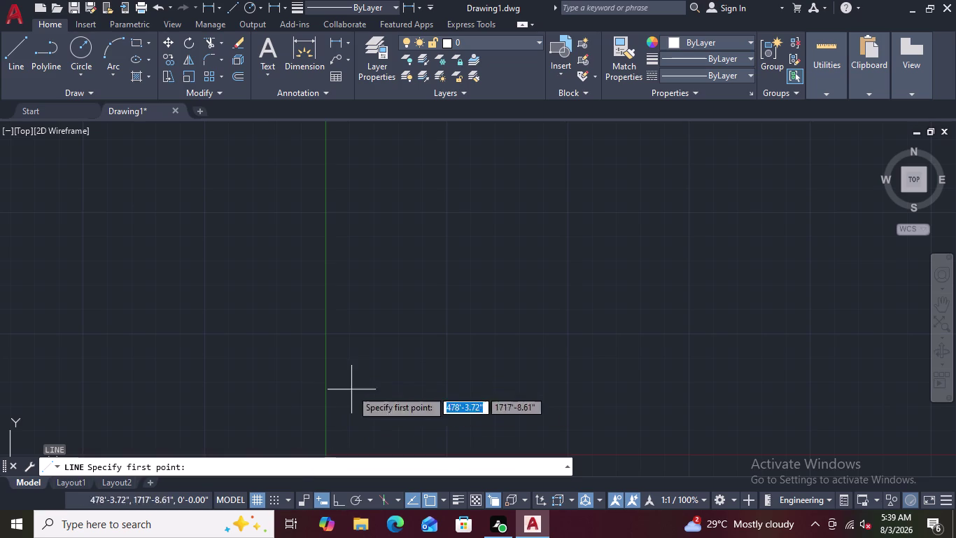
Pan the drawing view and abandon a first line attempt.
scroll(down, 3)
scroll(down, 3)
scroll(up, 3)
middle_drag(479, 352, 485, 325)
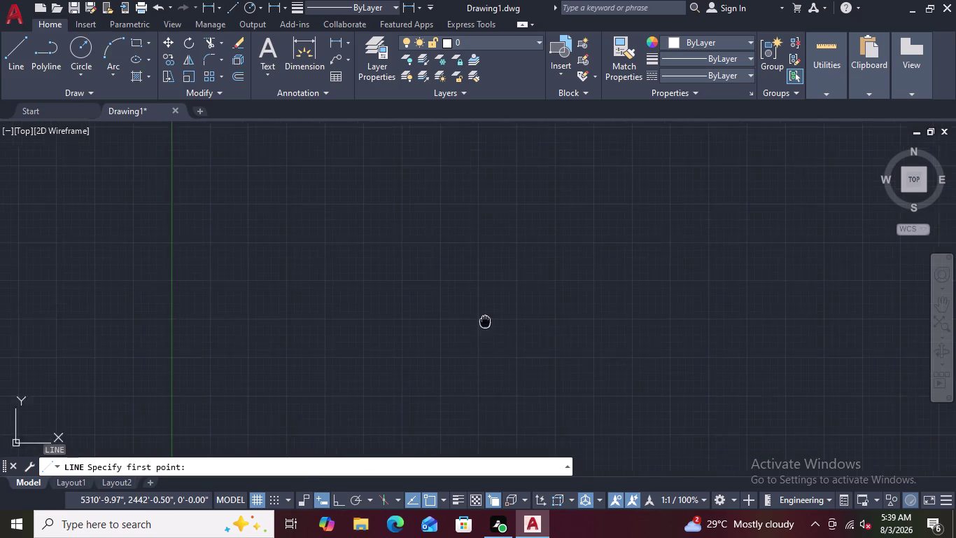
middle_drag(485, 326, 505, 251)
scroll(down, 3)
middle_drag(409, 333, 423, 303)
text(L)
key(space)
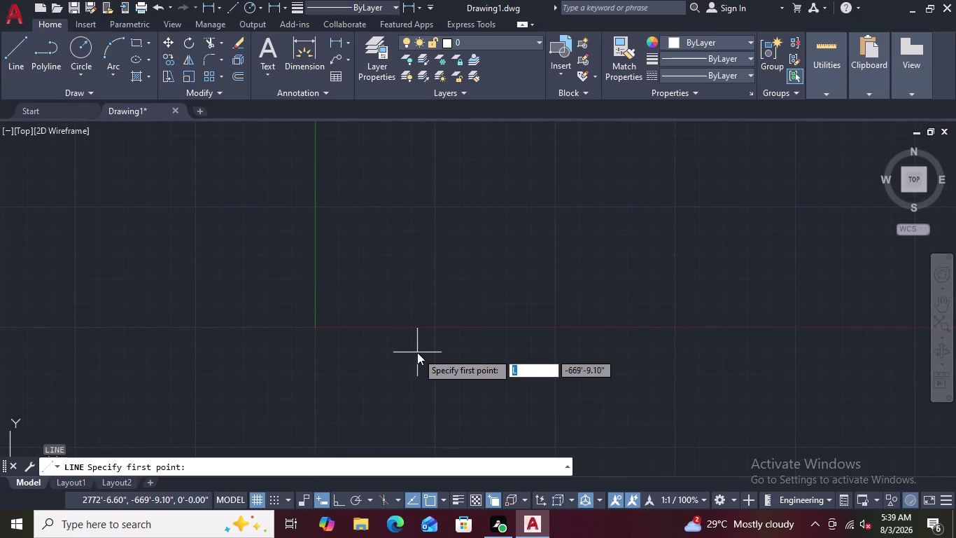
key(Escape)
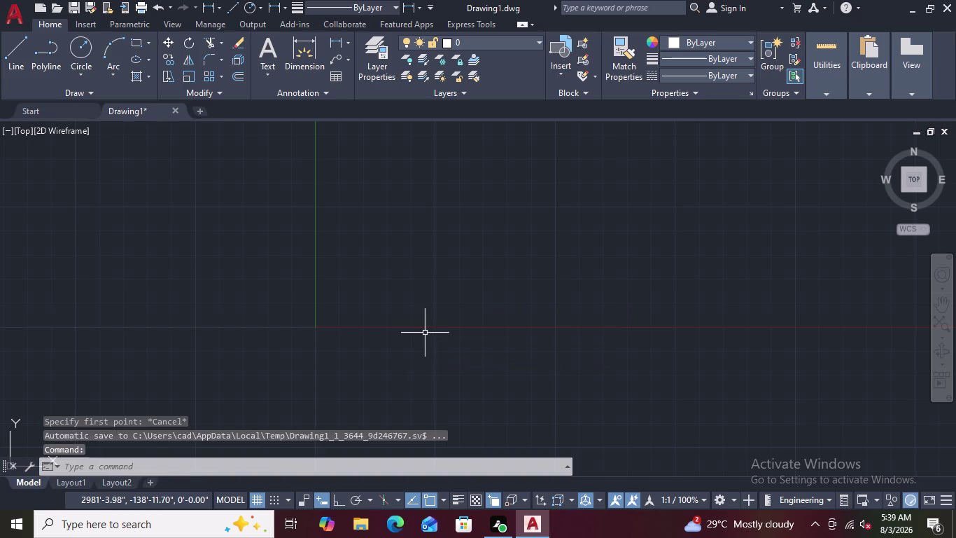
Draw a 12'9" vertical wall line with Ortho turned on.
text(L)
key(space)
scroll(down, 3)
middle_drag(426, 118, 378, 298)
middle_drag(488, 196, 491, 196)
scroll(down, 3)
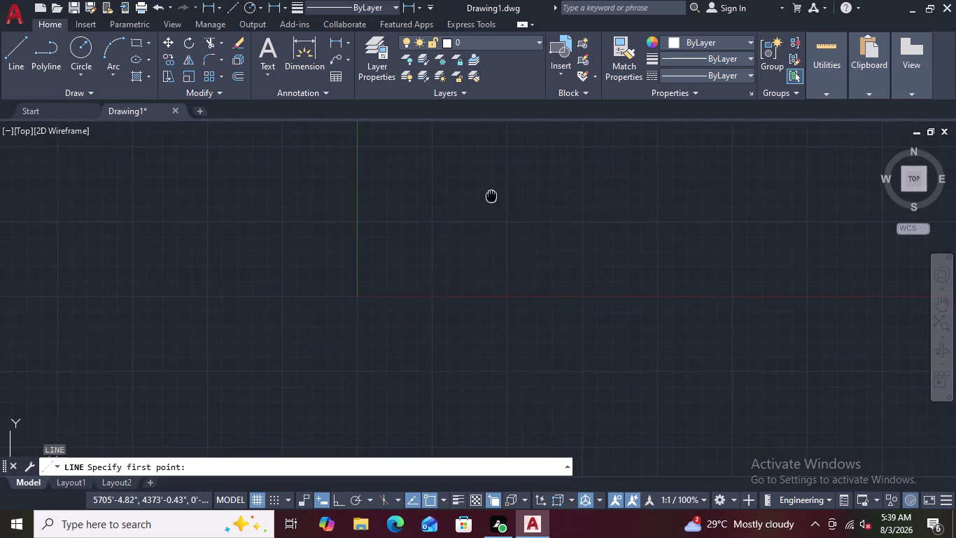
middle_drag(490, 196, 430, 334)
scroll(up, 3)
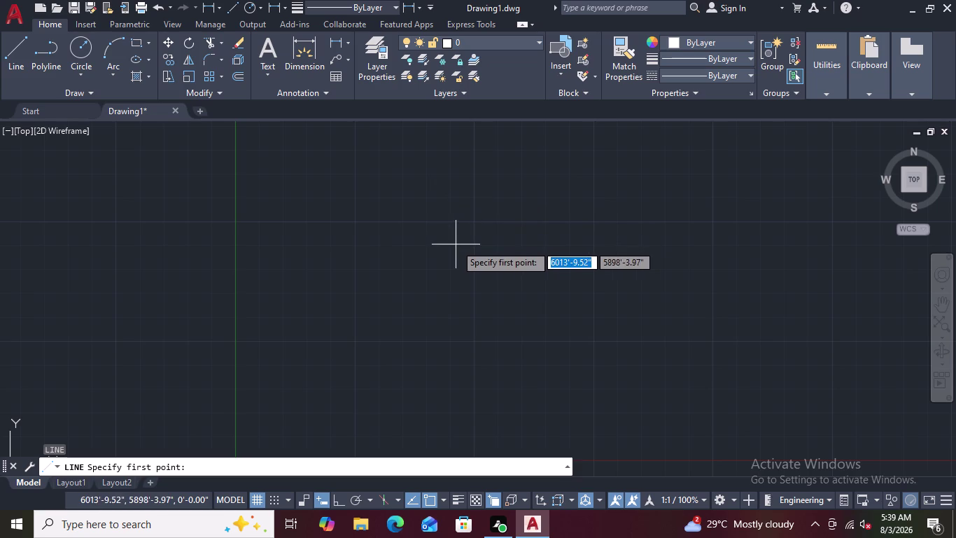
click(451, 237)
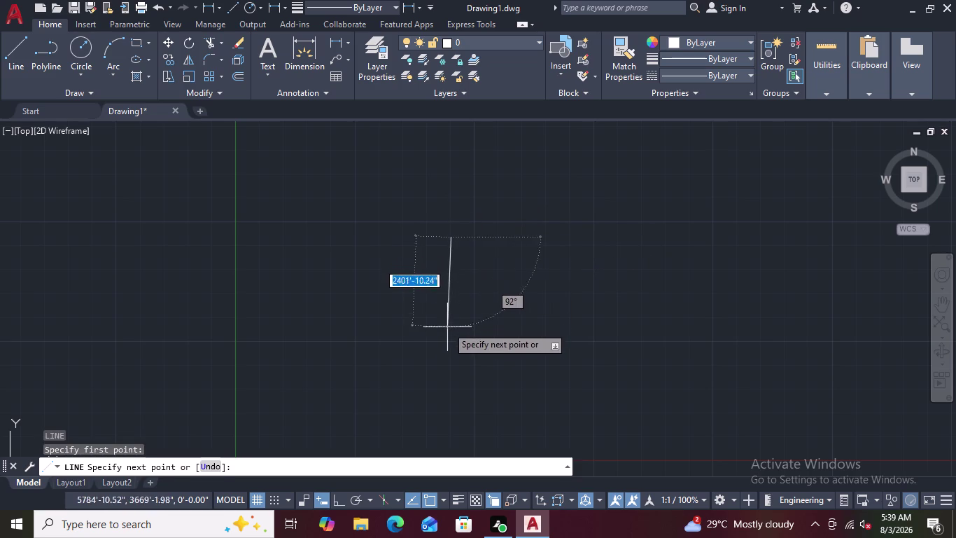
key(F8)
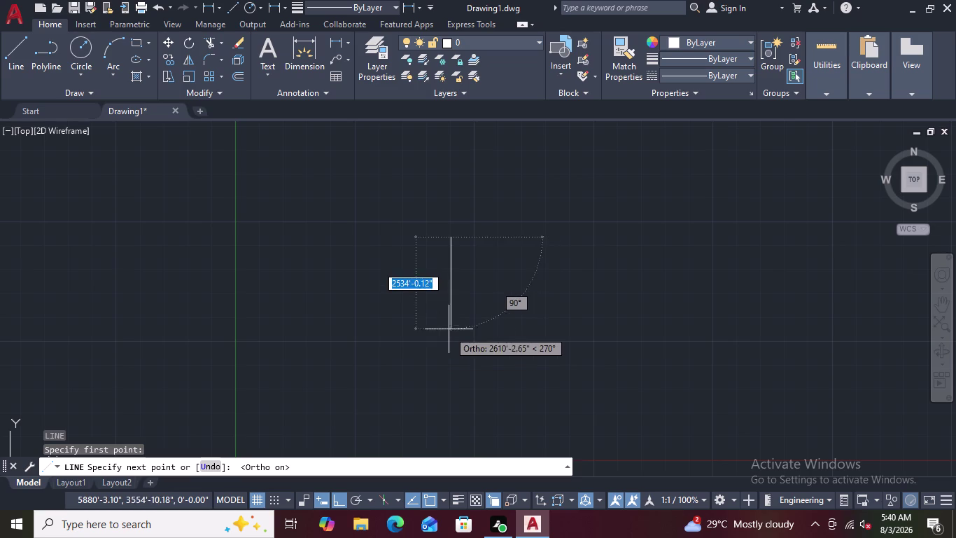
key(1)
key(2)
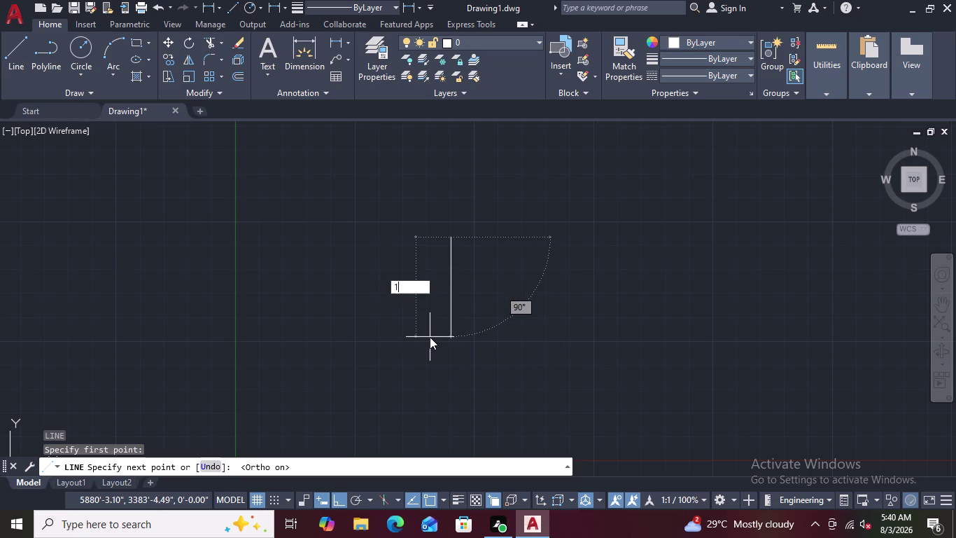
key(apostrophe)
key(9)
key(shift+quotedbl)
key(Return)
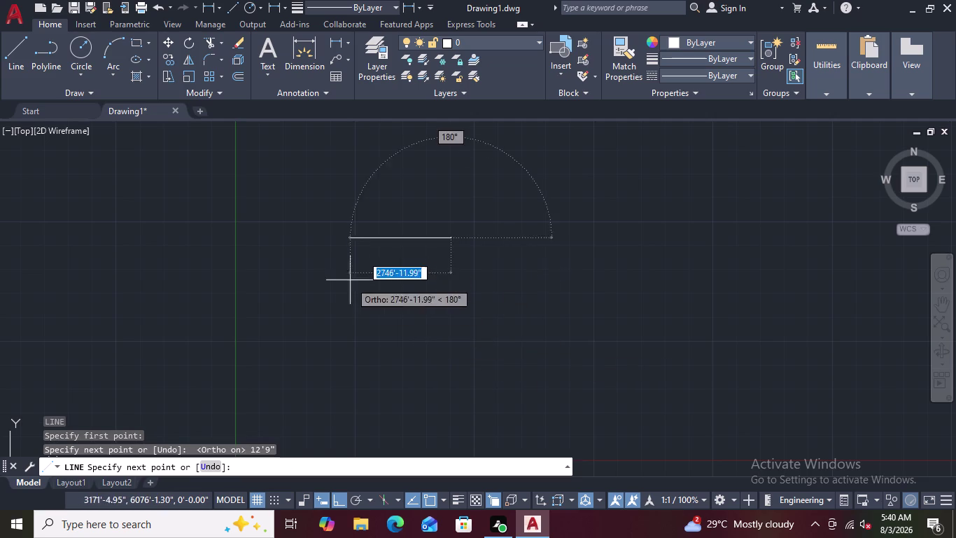
Zoom out and cancel the unfinished follow-on line, ending the LINE command.
scroll(up, 3)
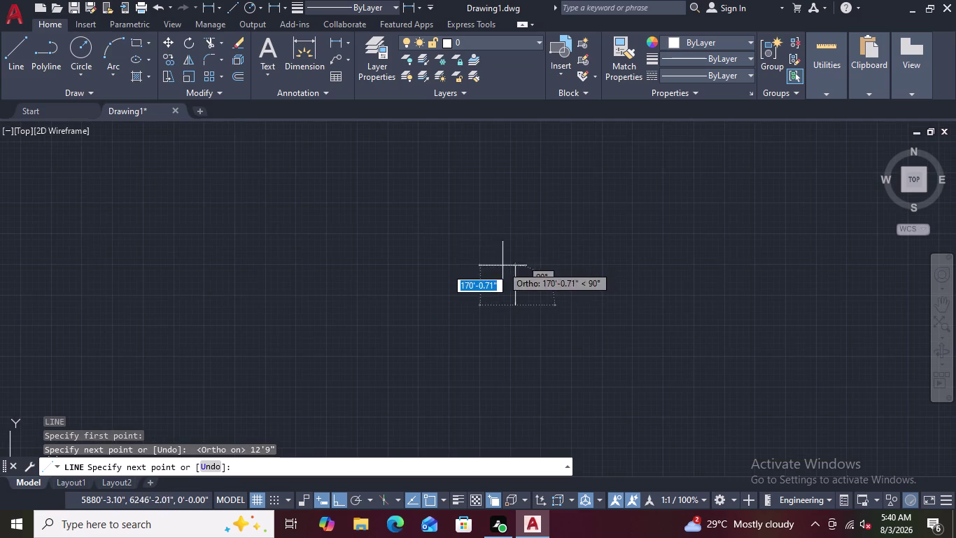
scroll(up, 3)
scroll(up, 3)
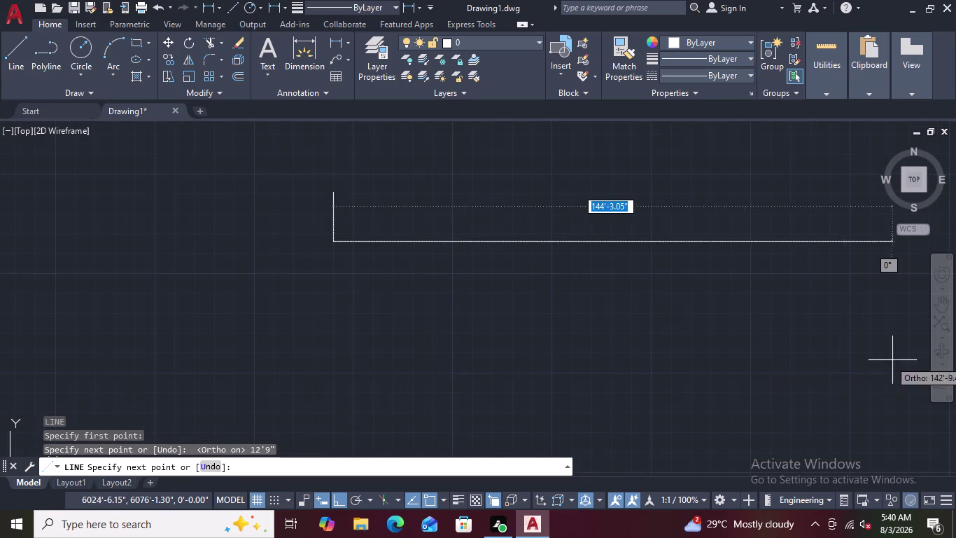
click(941, 321)
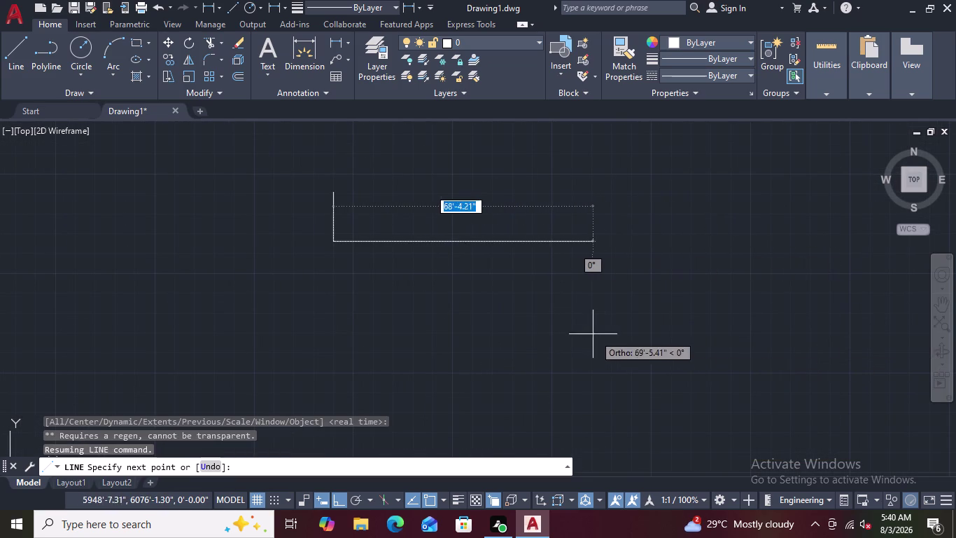
key(z)
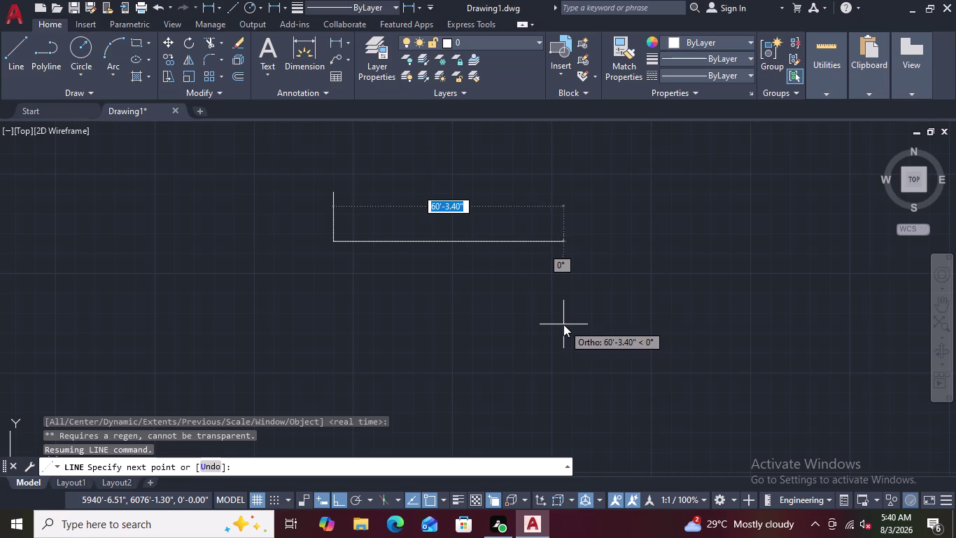
key(space)
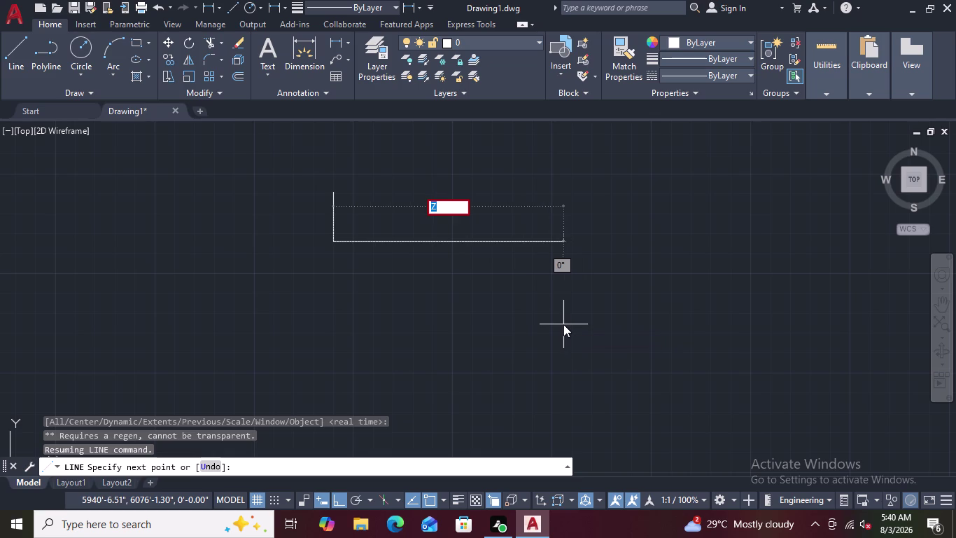
key(Escape)
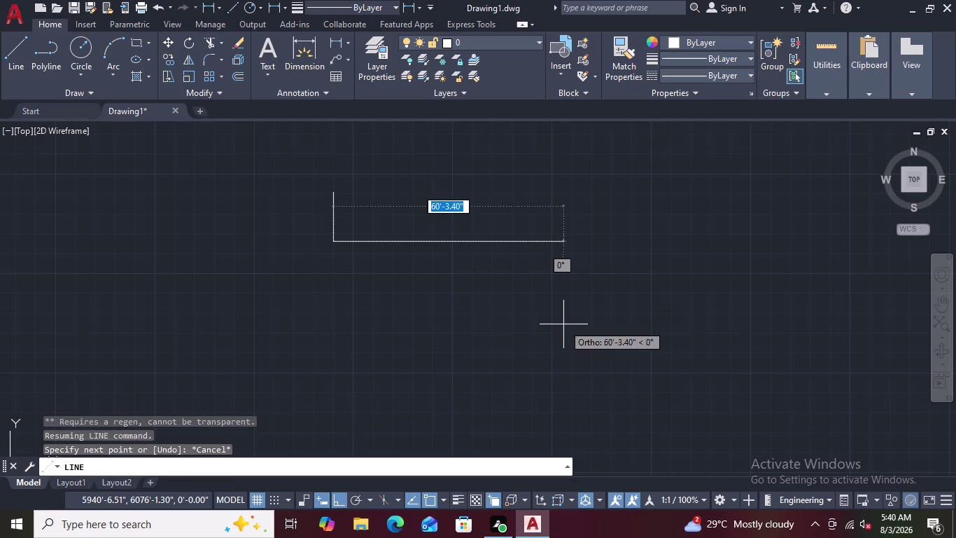
key(Escape)
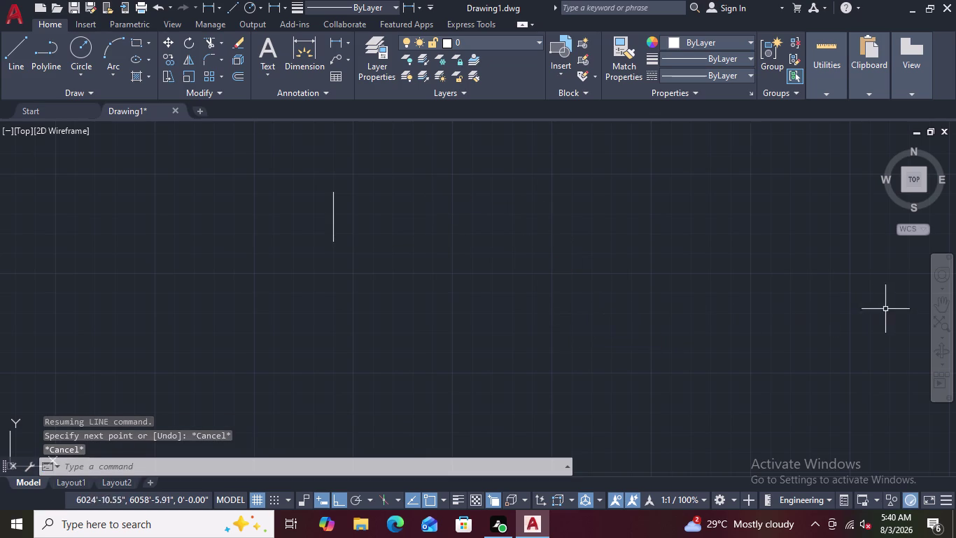
Cancel the pending zoom and pan the view.
click(945, 321)
scroll(down, 3)
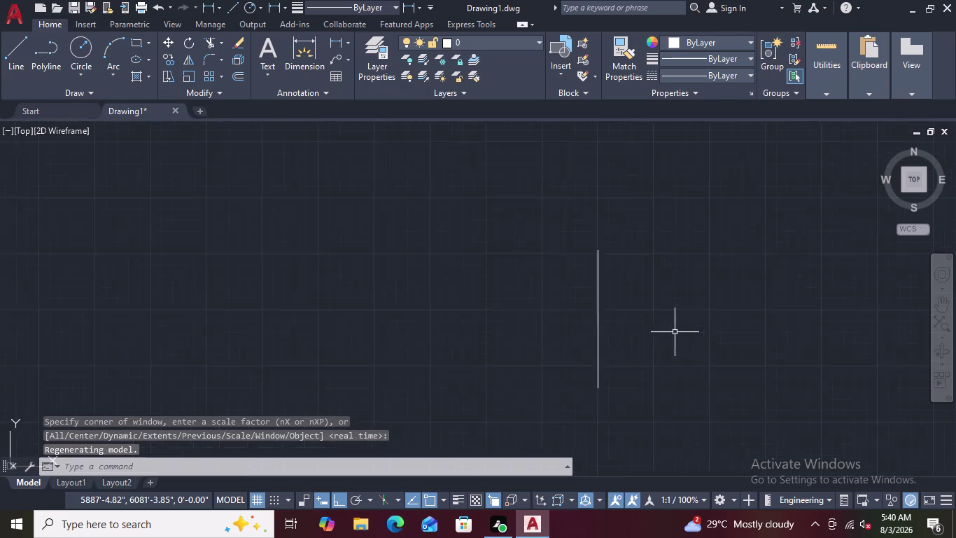
key(Escape)
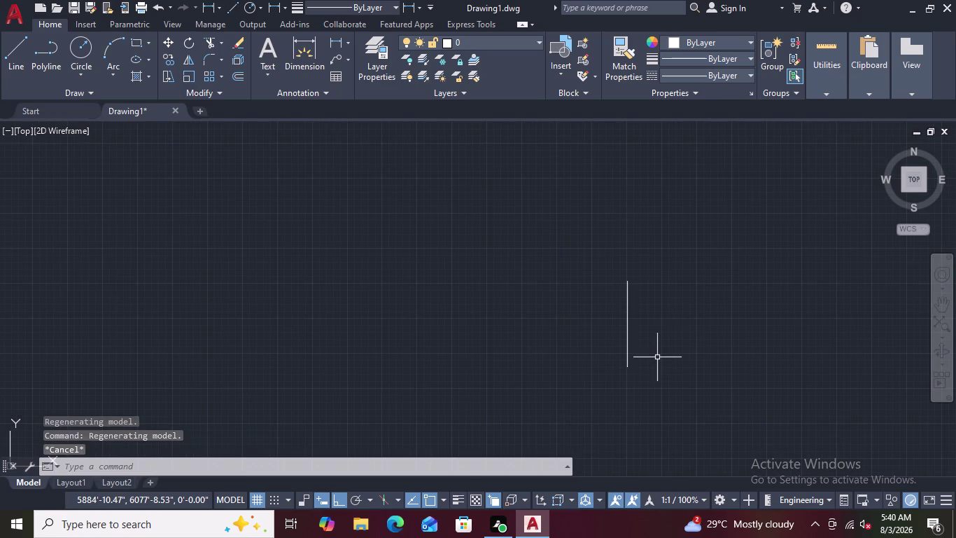
middle_drag(657, 357, 523, 255)
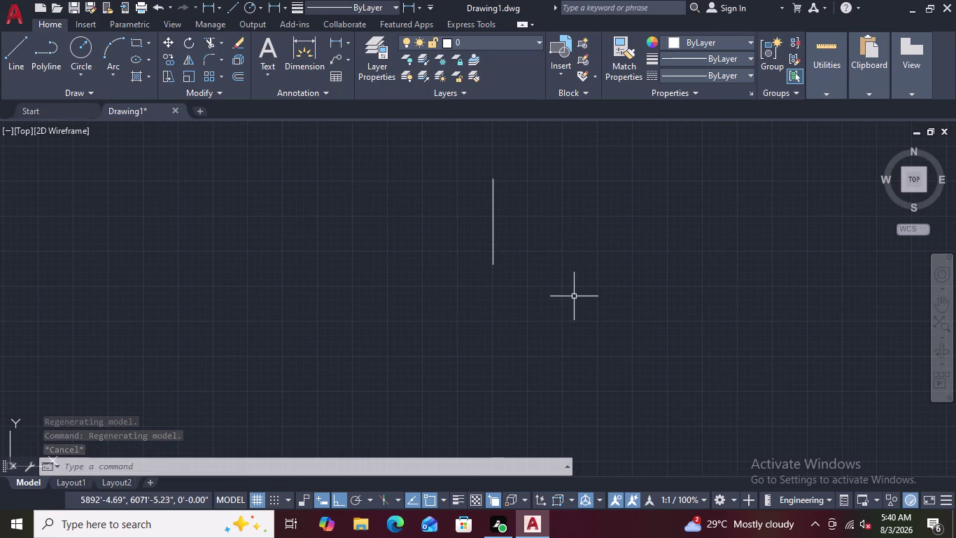
Abandon a horizontal line from the wall and delete the vertical wall line.
key(l)
key(Return)
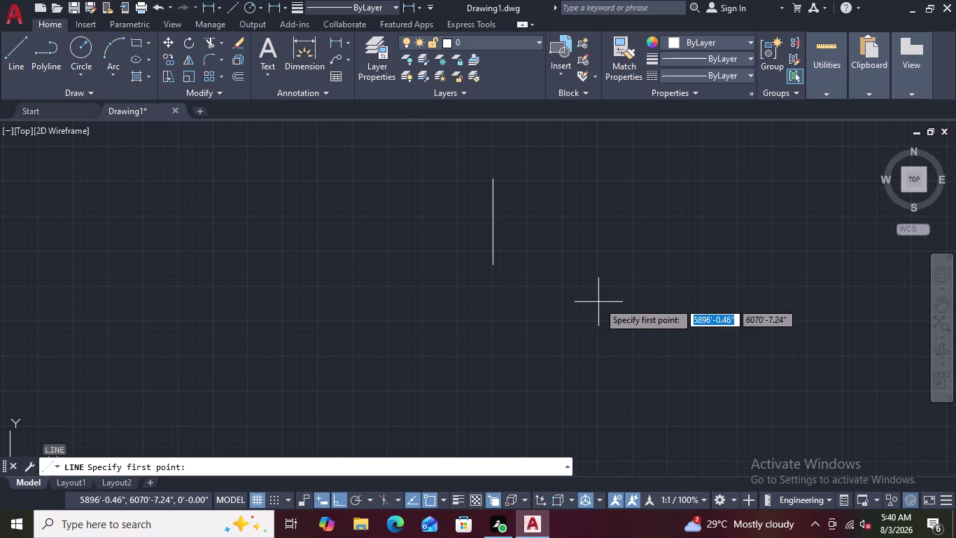
click(492, 207)
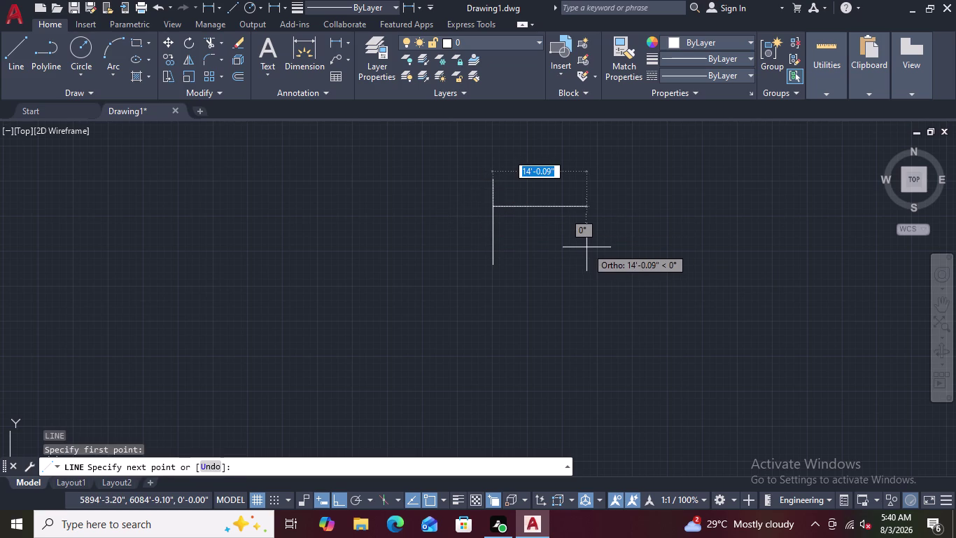
key(Escape)
click(492, 215)
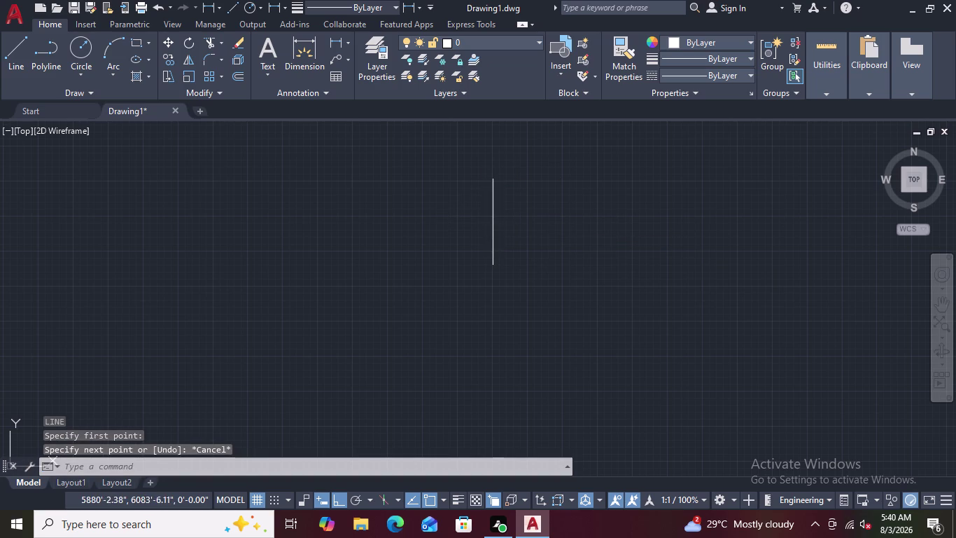
key(Delete)
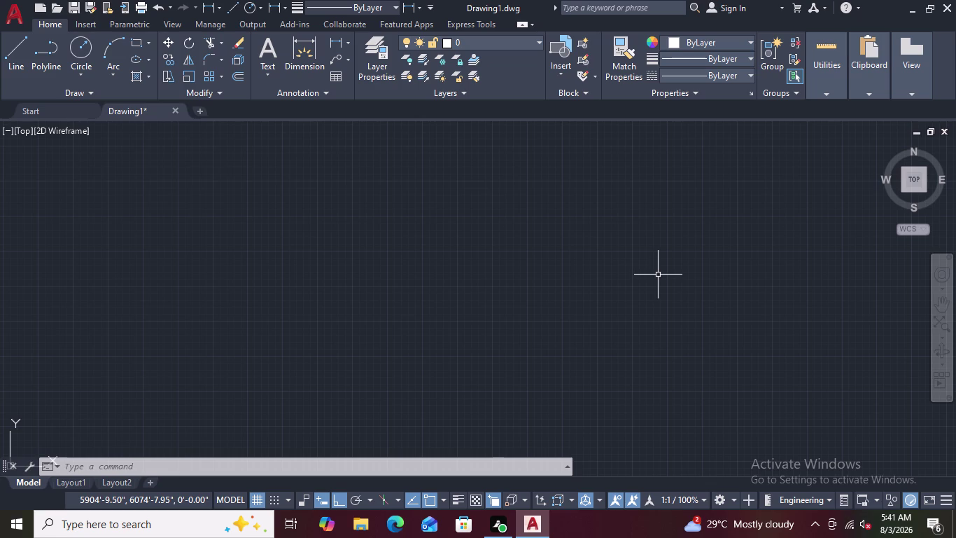
Draw a long vertical wall line downward, toggling Ortho off and back on.
scroll(down, 3)
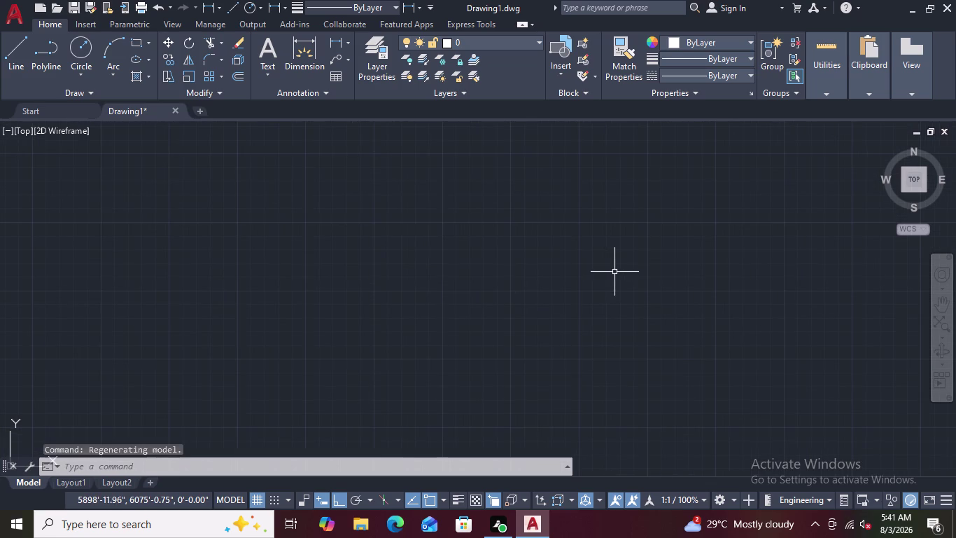
scroll(down, 3)
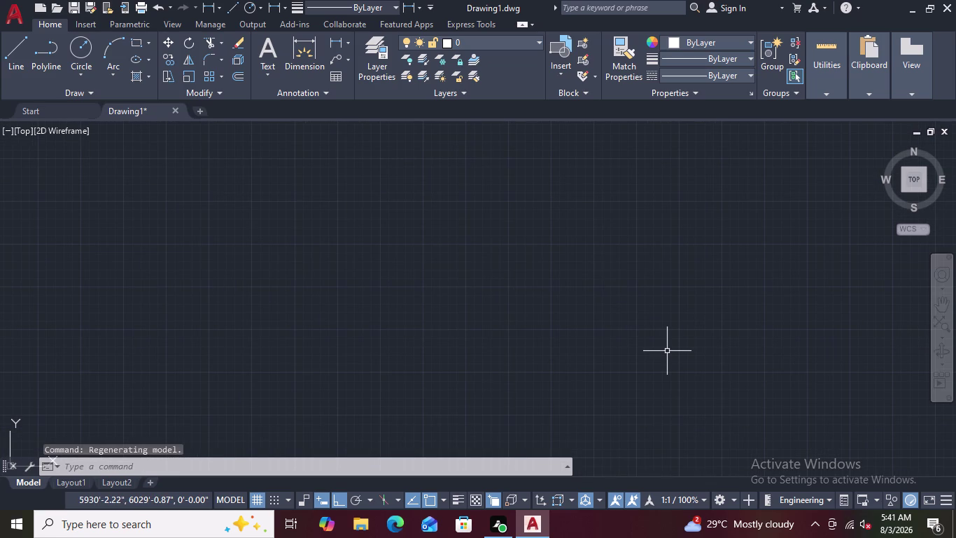
key(l)
key(Return)
scroll(down, 3)
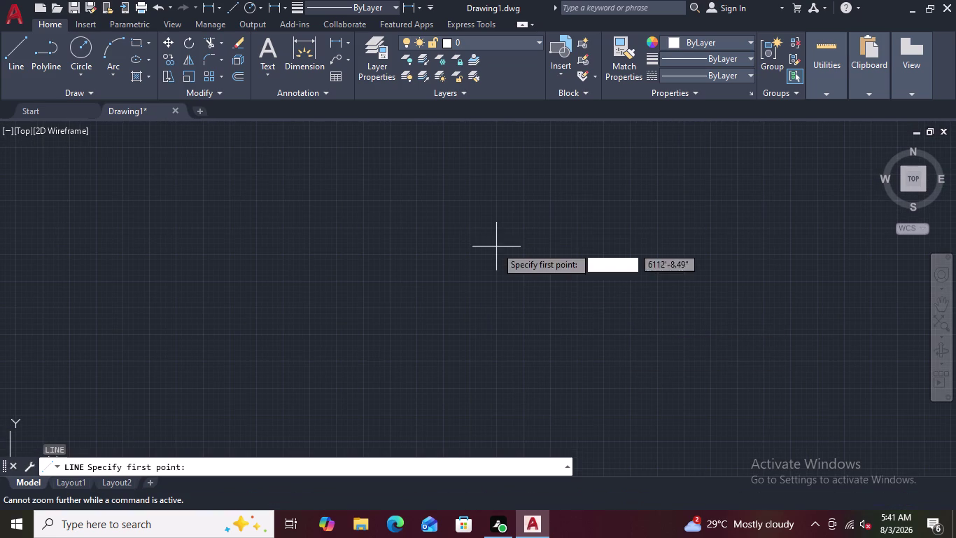
scroll(down, 3)
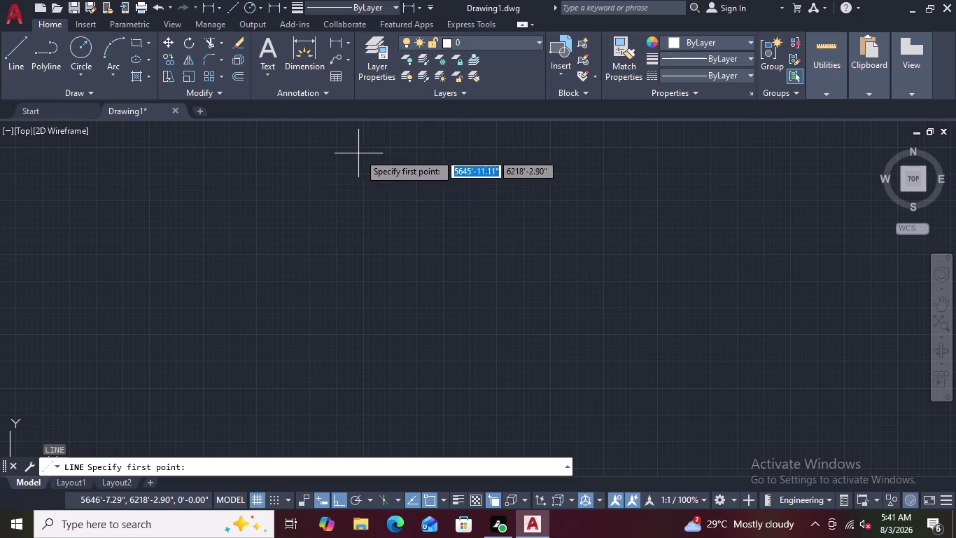
drag(383, 150, 396, 212)
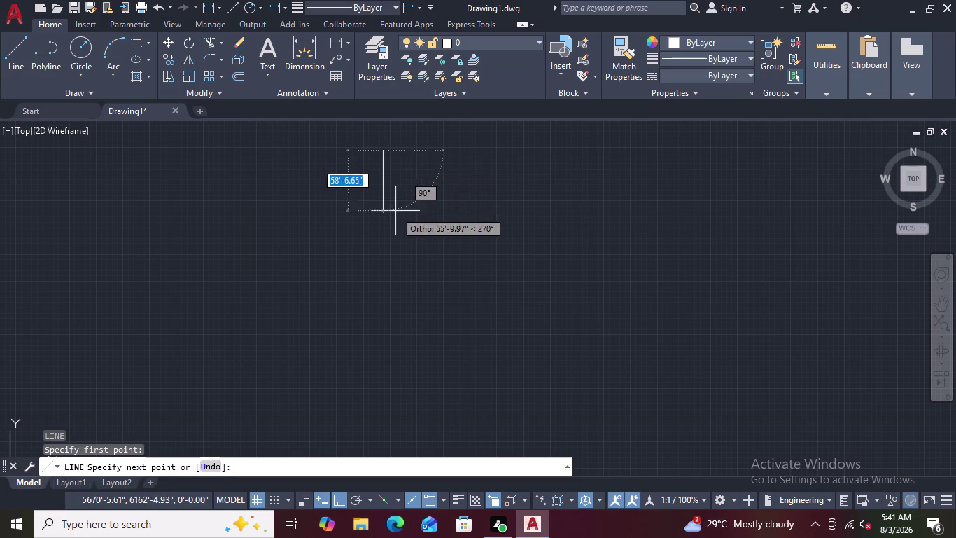
drag(396, 212, 391, 320)
key(F8)
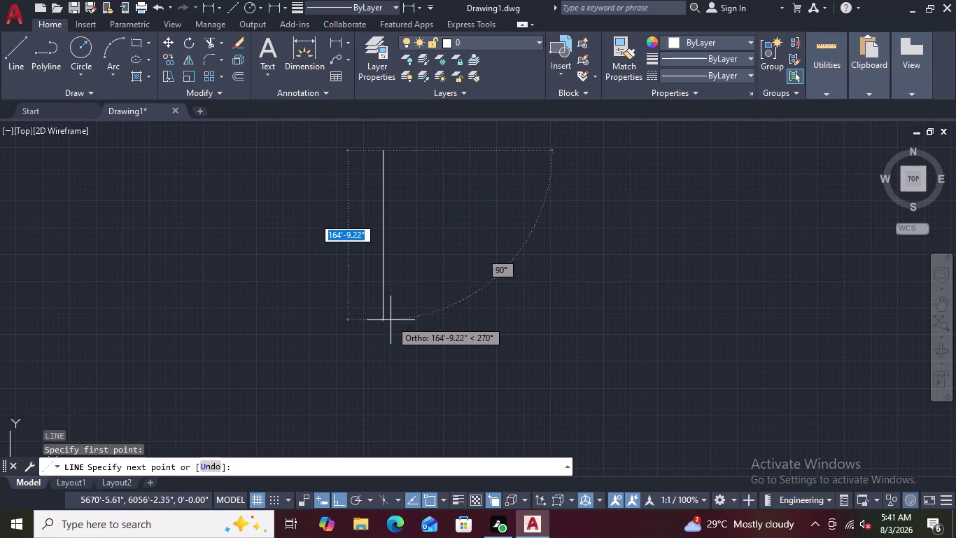
drag(390, 320, 390, 324)
key(F8)
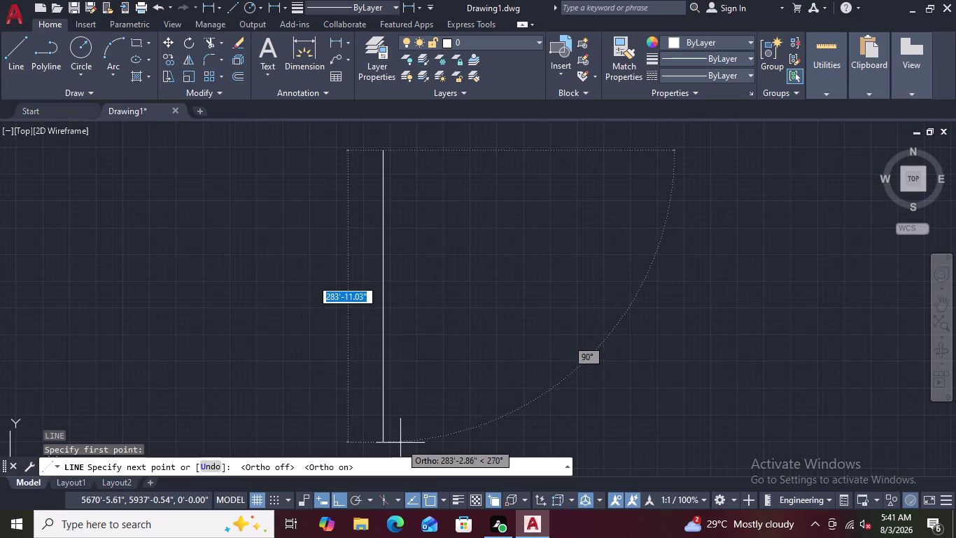
scroll(up, 3)
scroll(down, 3)
scroll(down, 3)
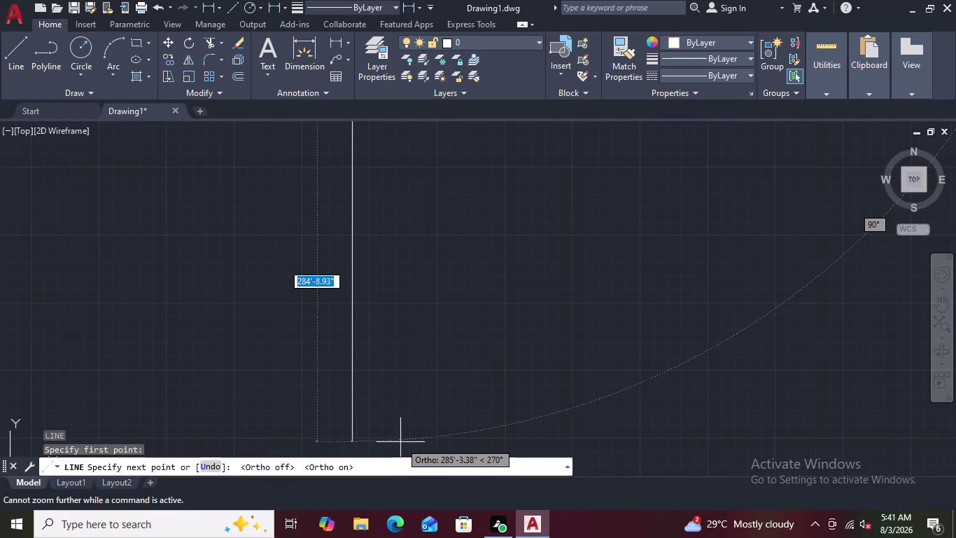
click(403, 421)
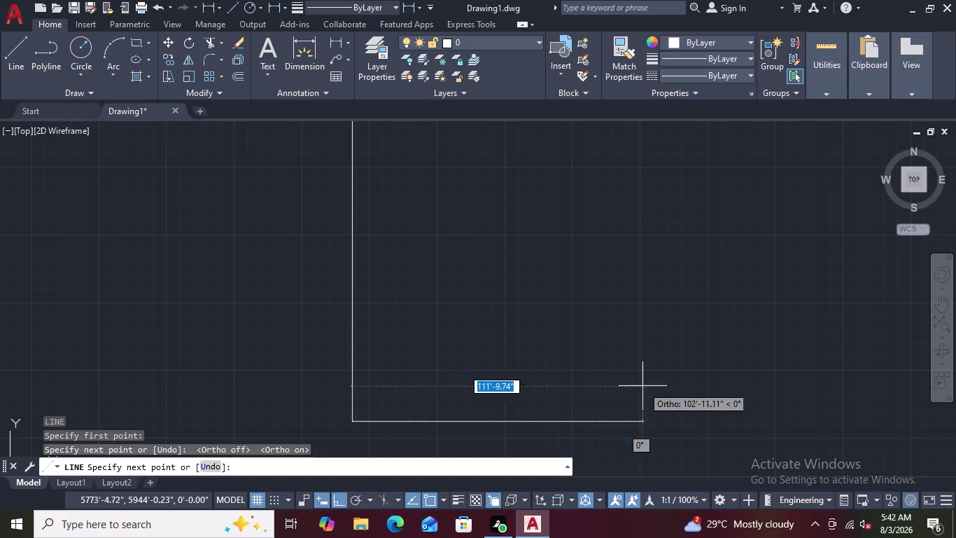
Add a 40' horizontal line running right from the vertical line's bottom end.
scroll(down, 3)
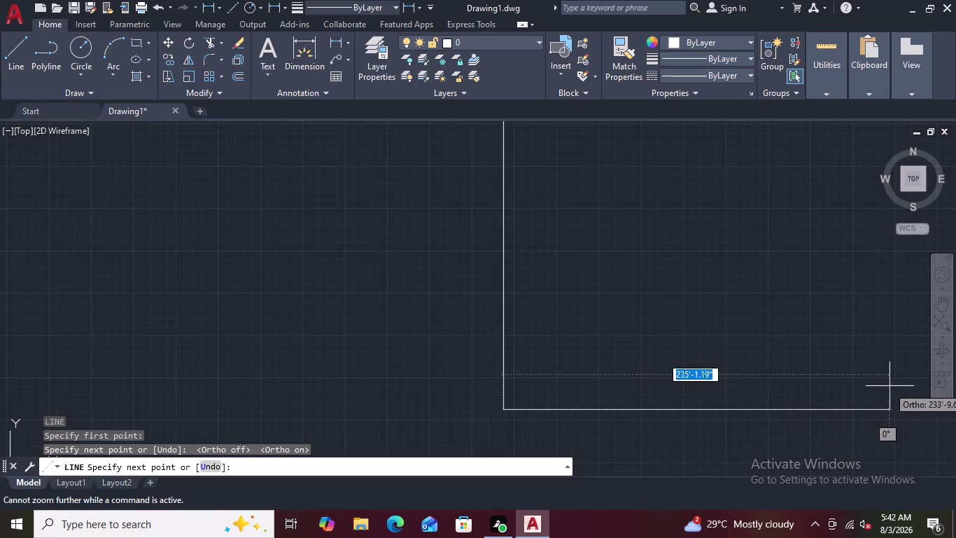
scroll(down, 3)
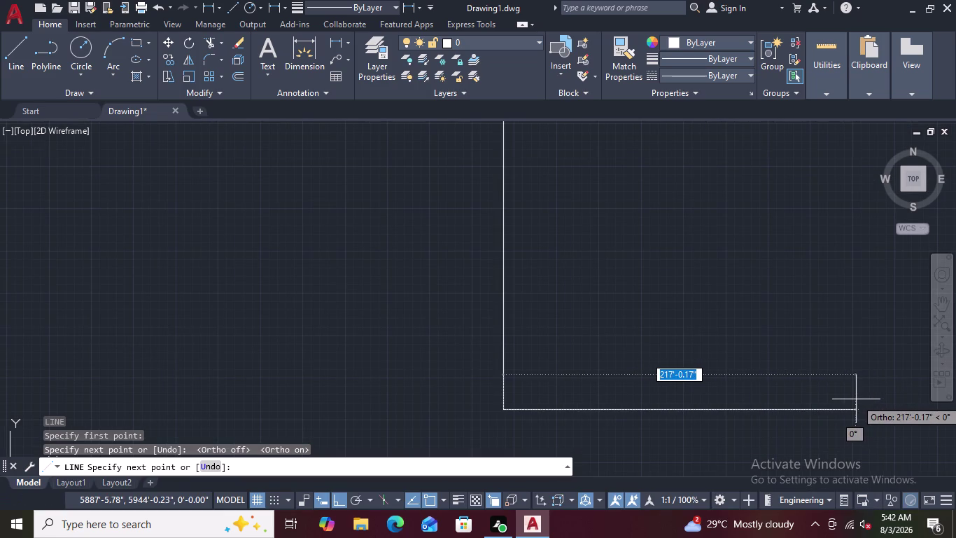
text(40)
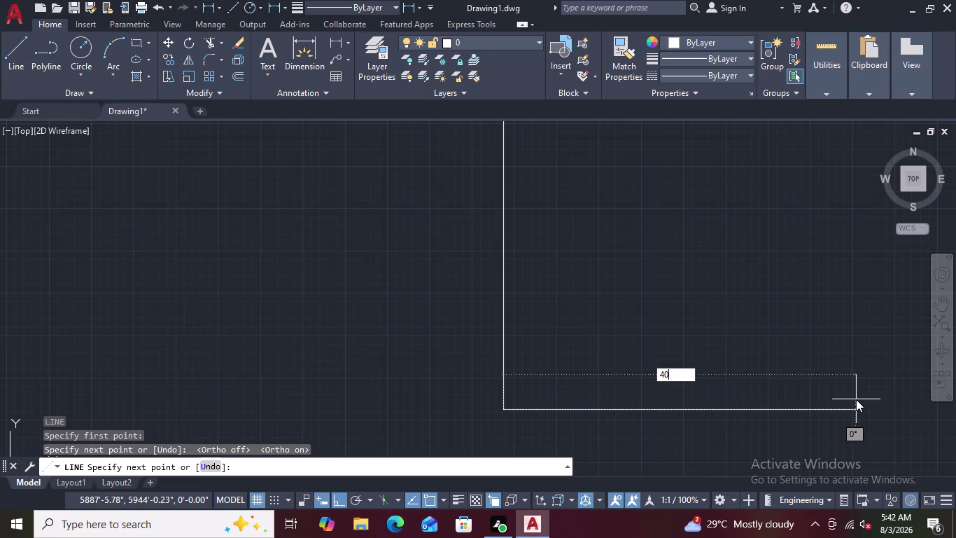
key(apostrophe)
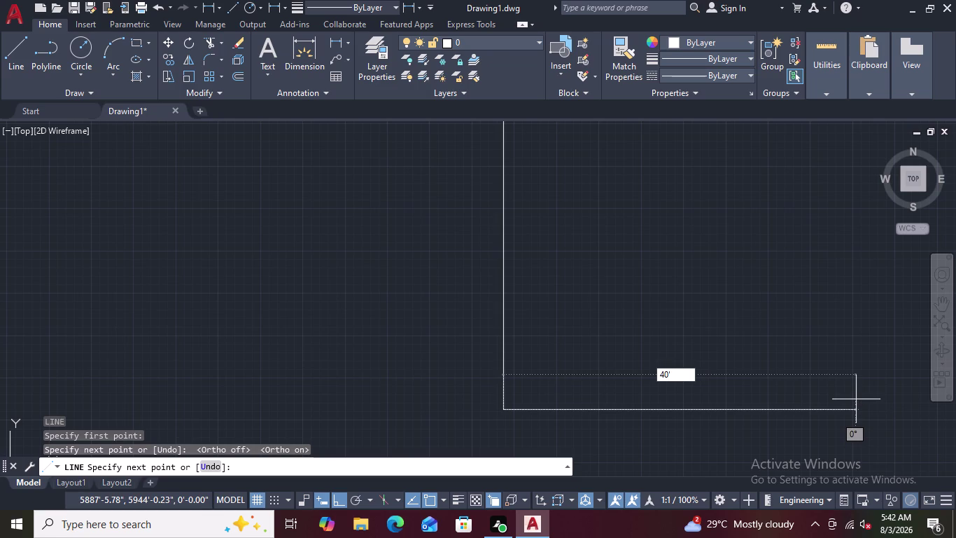
key(Return)
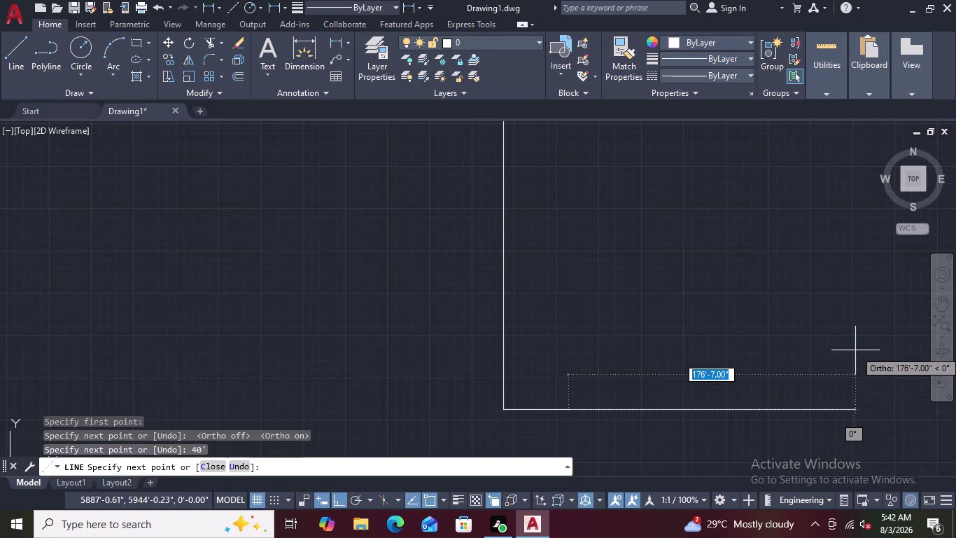
key(Escape)
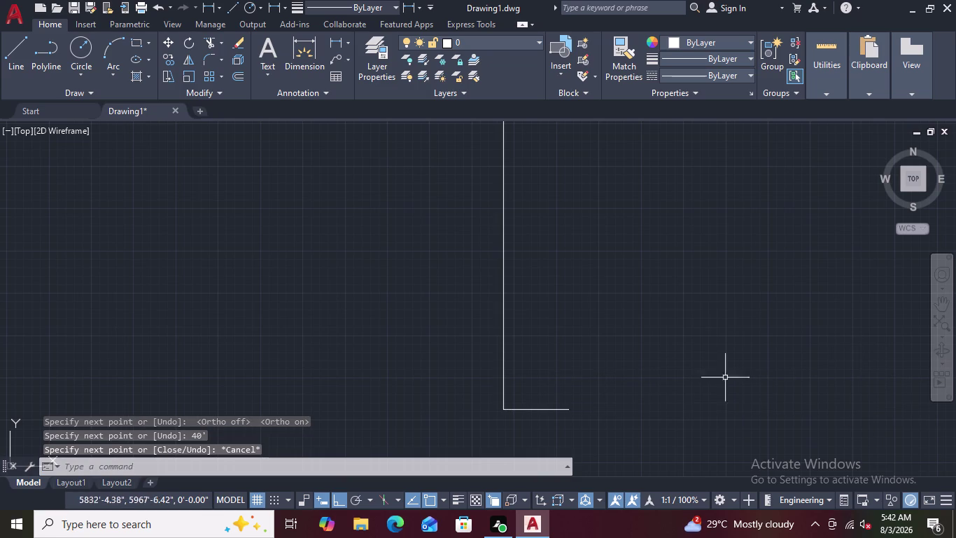
scroll(up, 3)
scroll(up, 3)
scroll(down, 3)
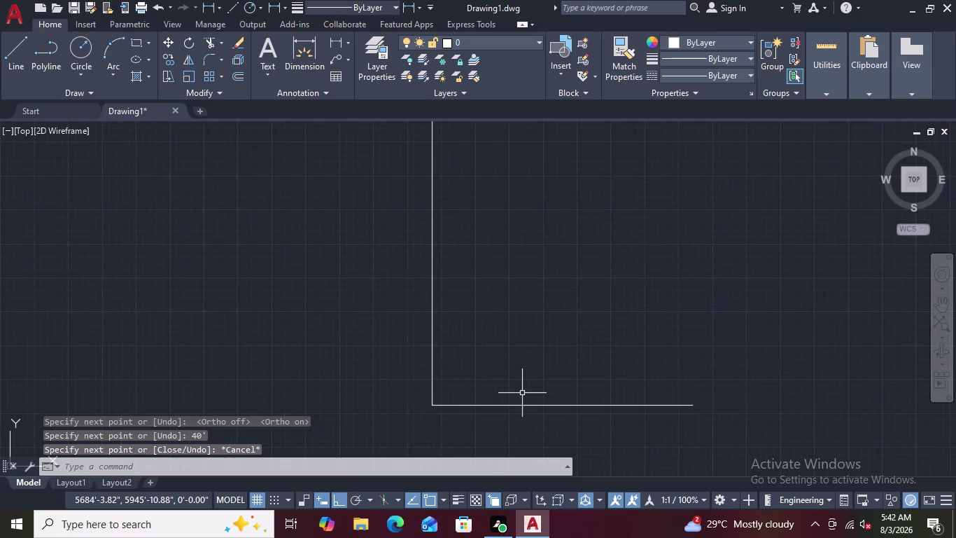
middle_drag(522, 393, 540, 299)
scroll(up, 3)
scroll(down, 3)
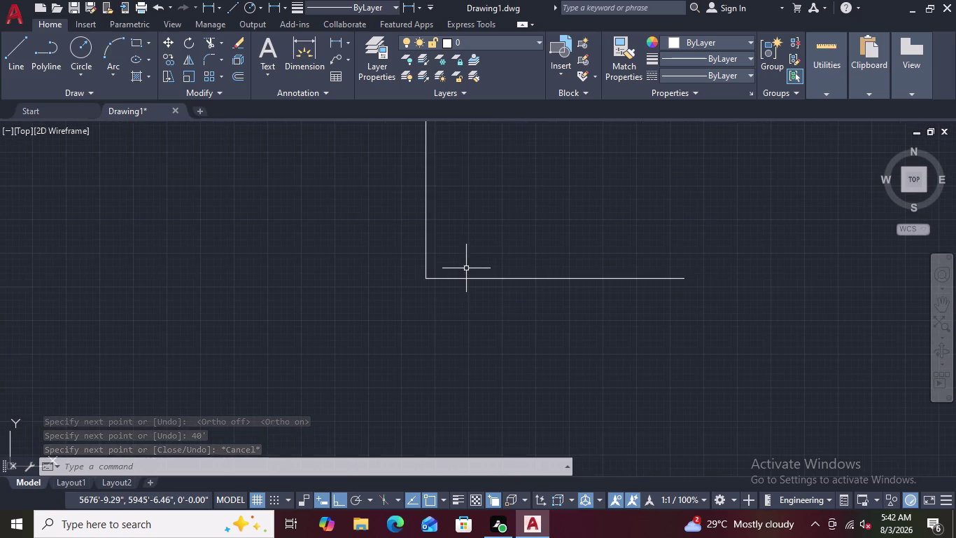
middle_click(475, 250)
scroll(up, 3)
scroll(up, 3)
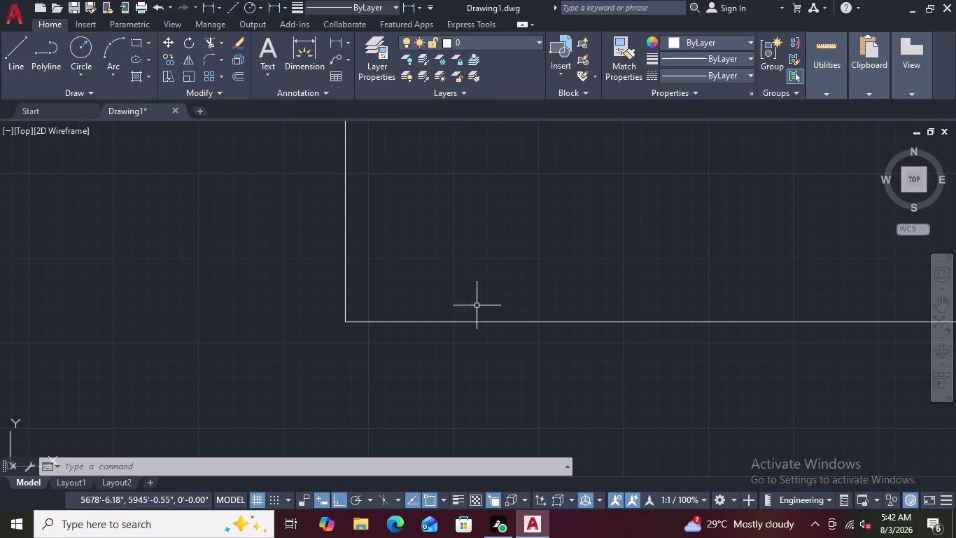
text(O)
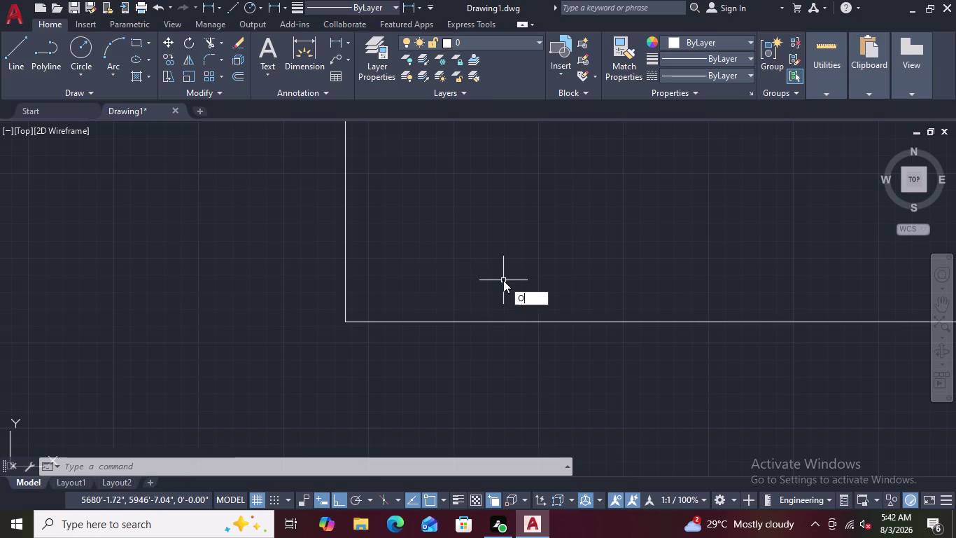
Offset the horizontal corner line 9 inches upward.
key(space)
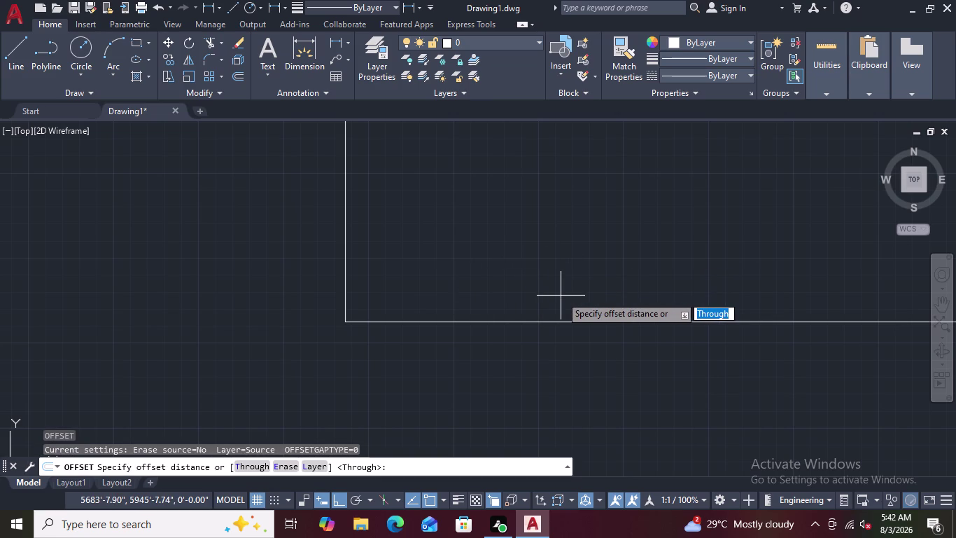
key(9)
key(shift+quotedbl)
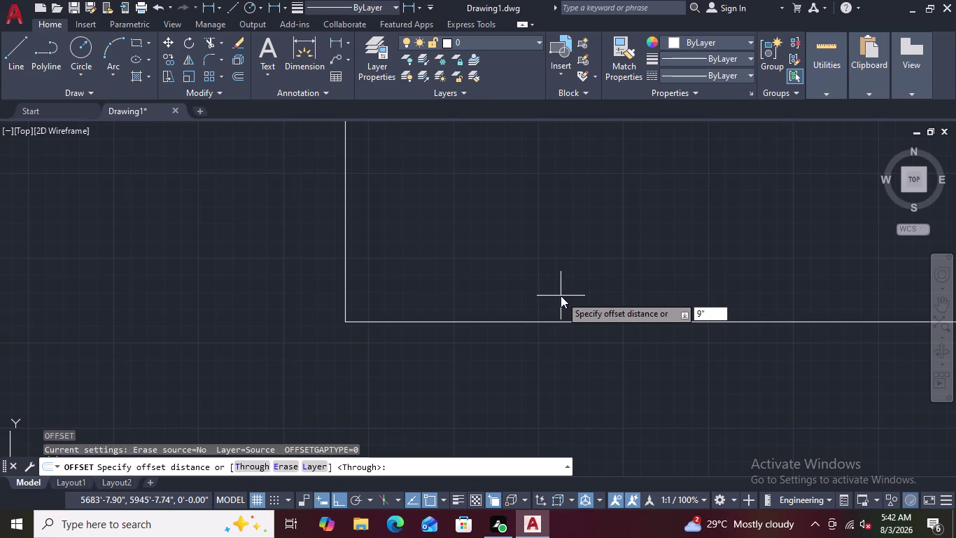
key(Return)
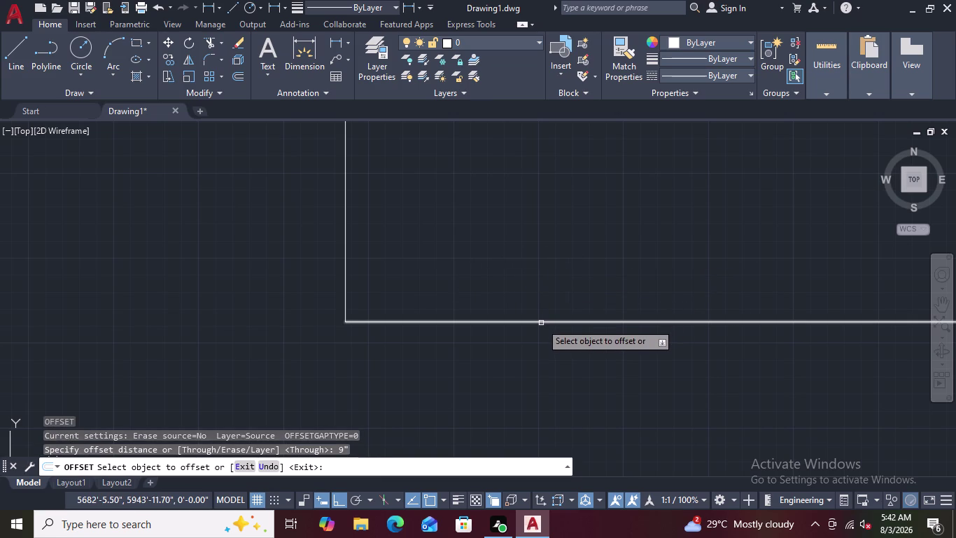
click(542, 322)
click(540, 296)
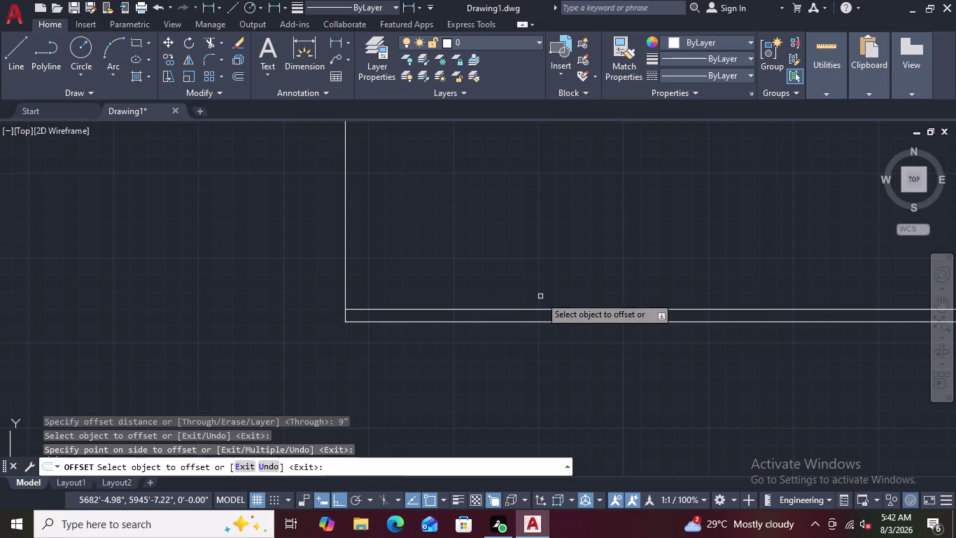
Offset the vertical corner line 9 inches to the right.
click(343, 256)
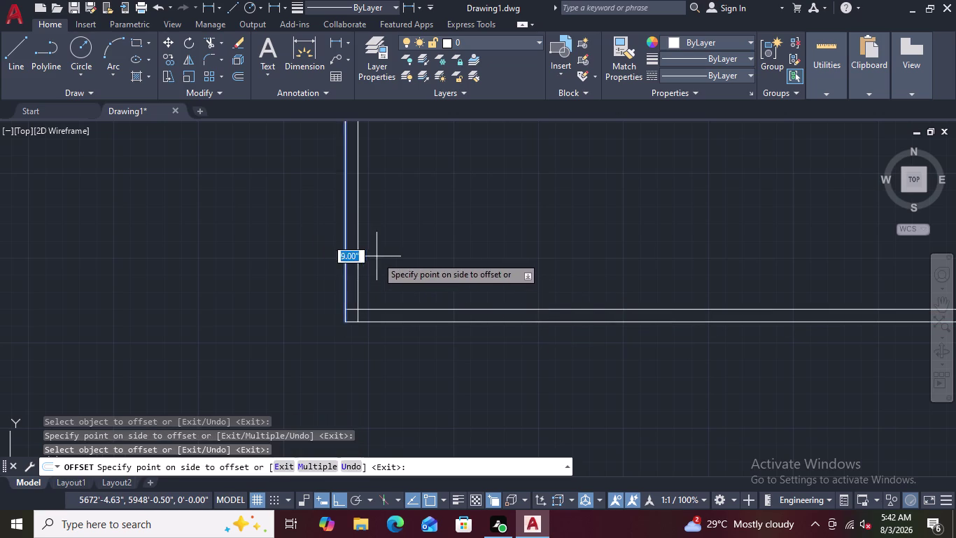
click(377, 256)
scroll(down, 3)
scroll(up, 3)
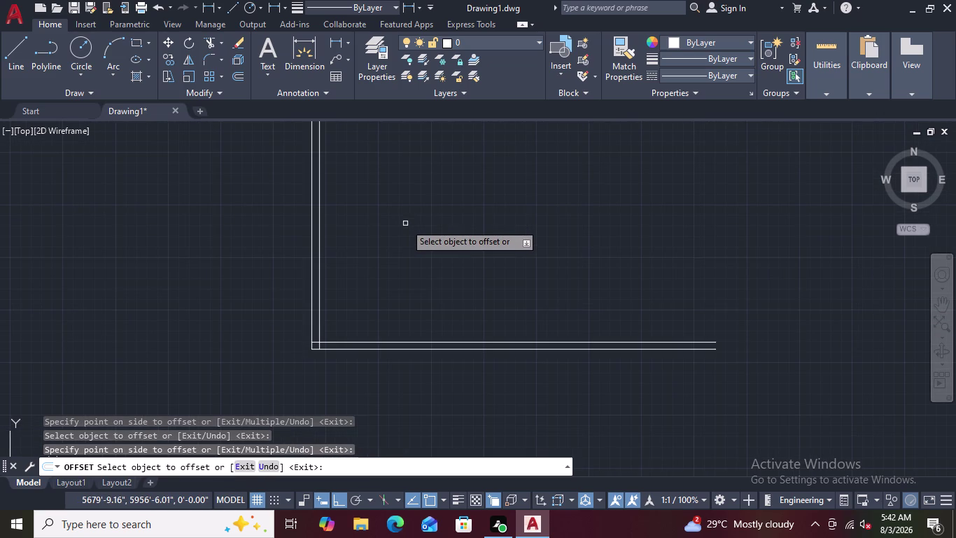
key(Escape)
scroll(up, 3)
scroll(down, 3)
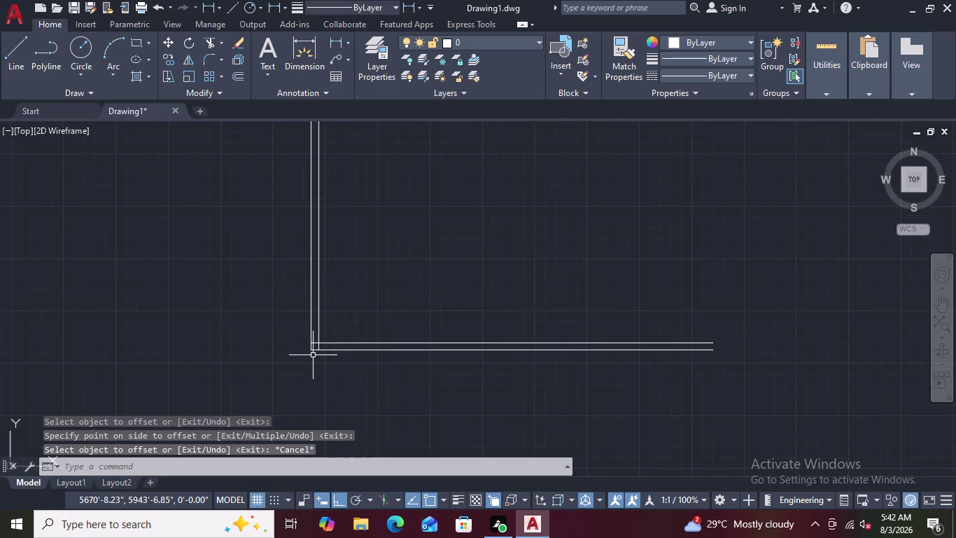
scroll(up, 3)
scroll(up, 3)
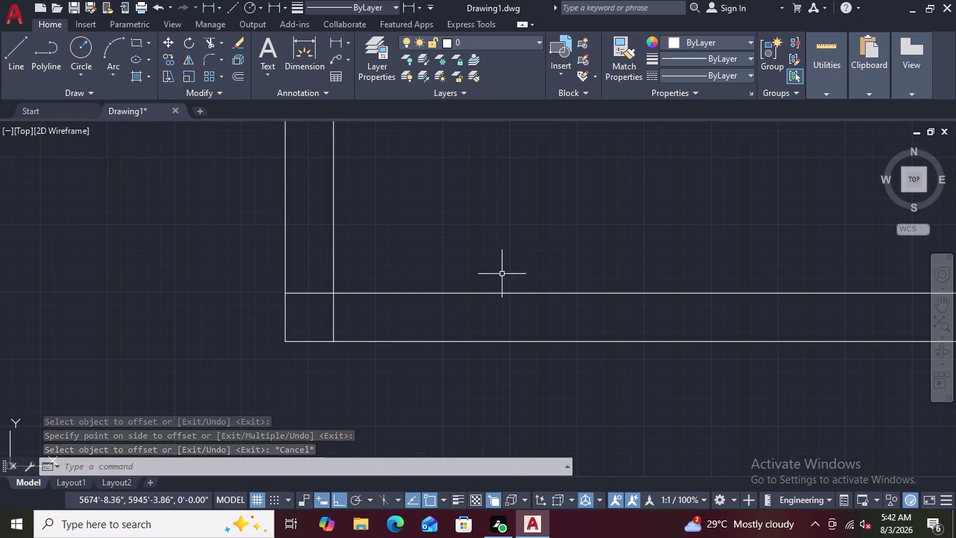
Trim the overhanging ends of the inner horizontal and vertical wall lines with TR.
key(t)
text(R)
key(space)
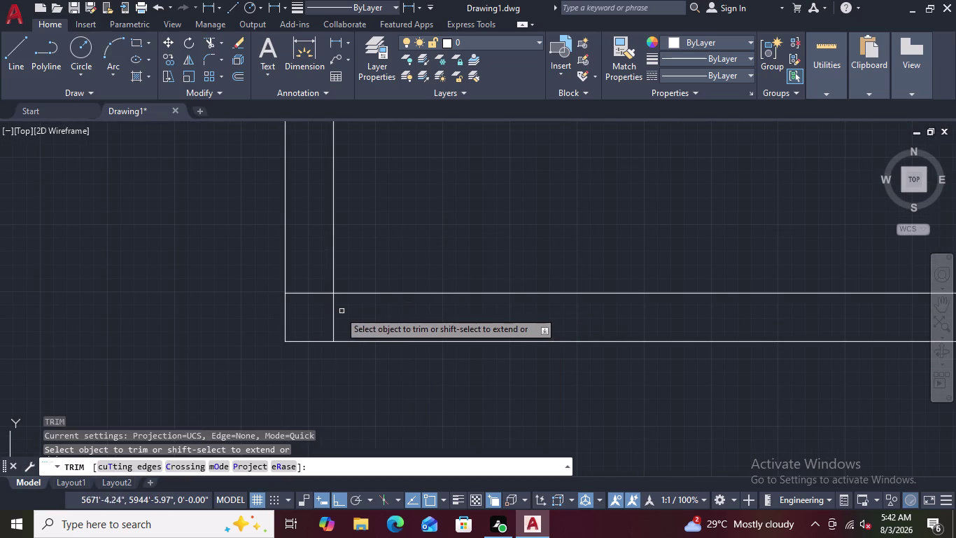
double_click(302, 295)
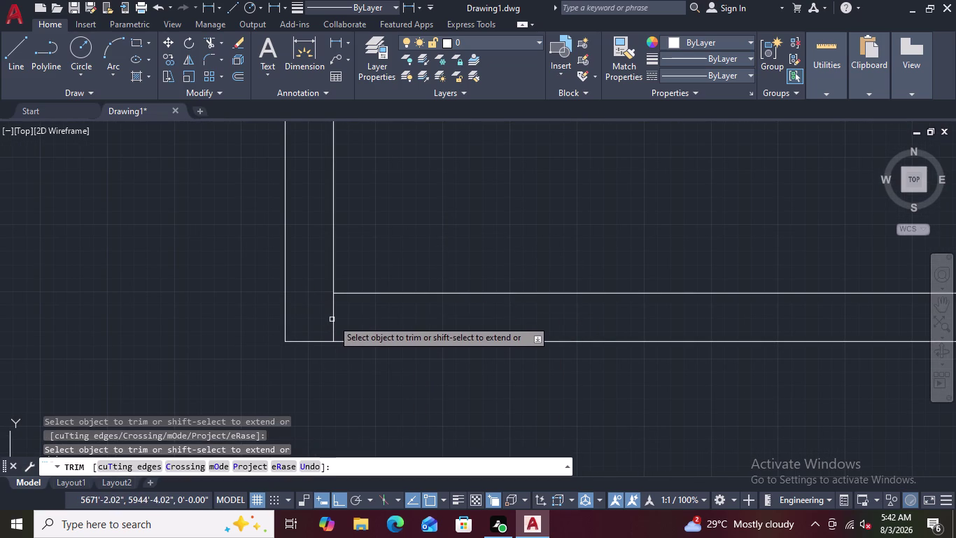
click(334, 318)
click(404, 247)
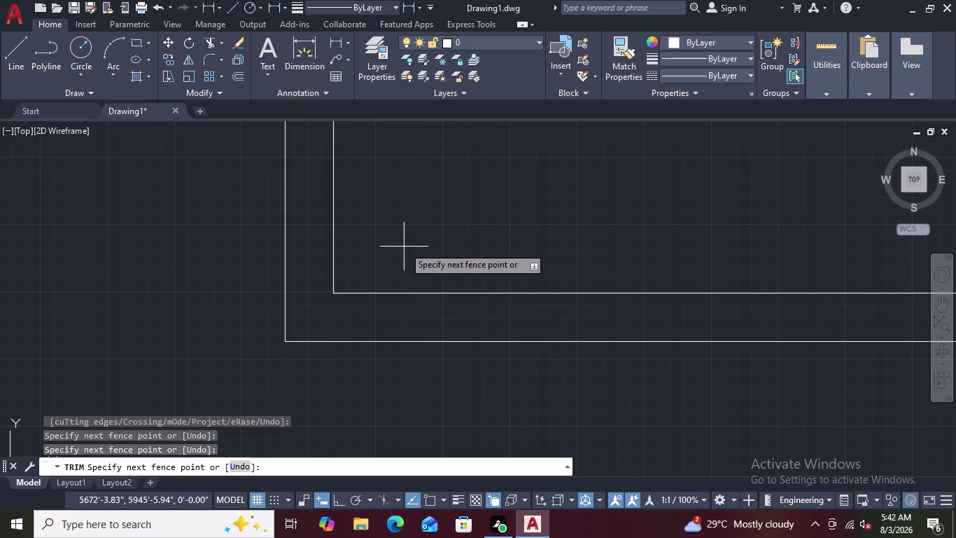
key(Escape)
key(Escape)
key(Escape)
key(Escape)
key(Escape)
scroll(down, 3)
scroll(down, 3)
scroll(up, 3)
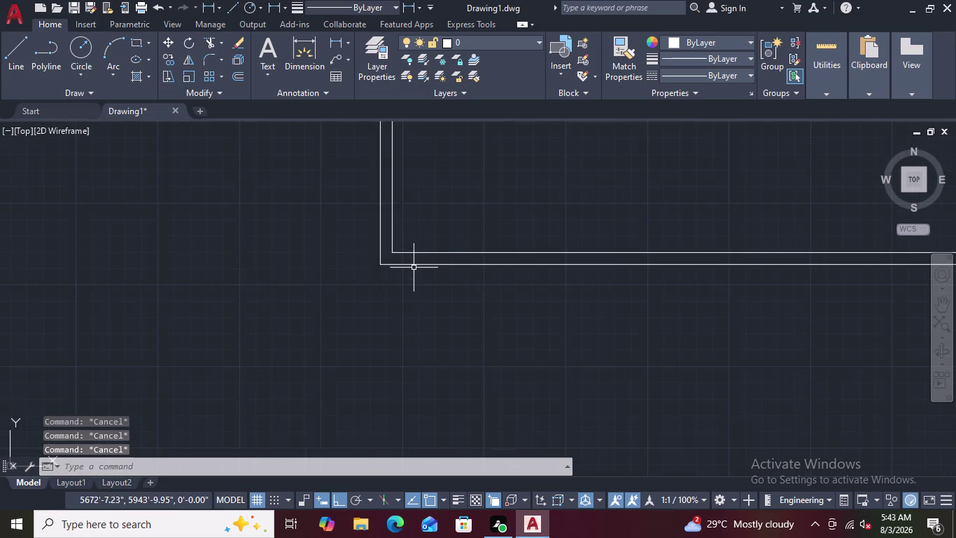
scroll(up, 3)
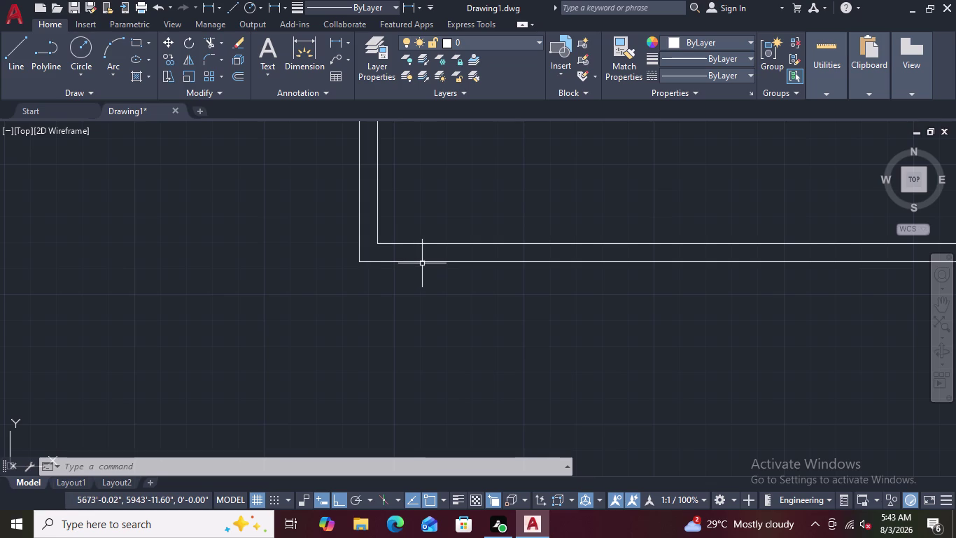
scroll(down, 3)
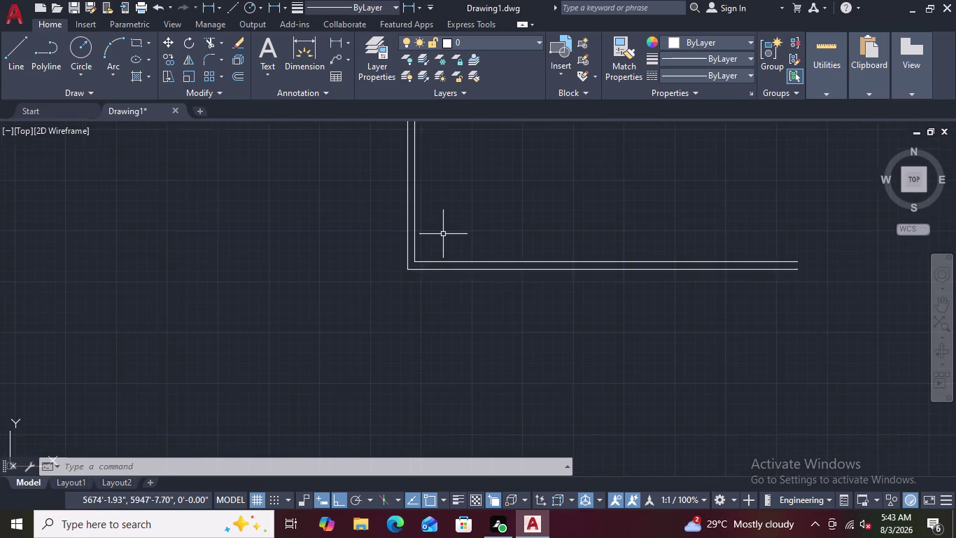
scroll(up, 3)
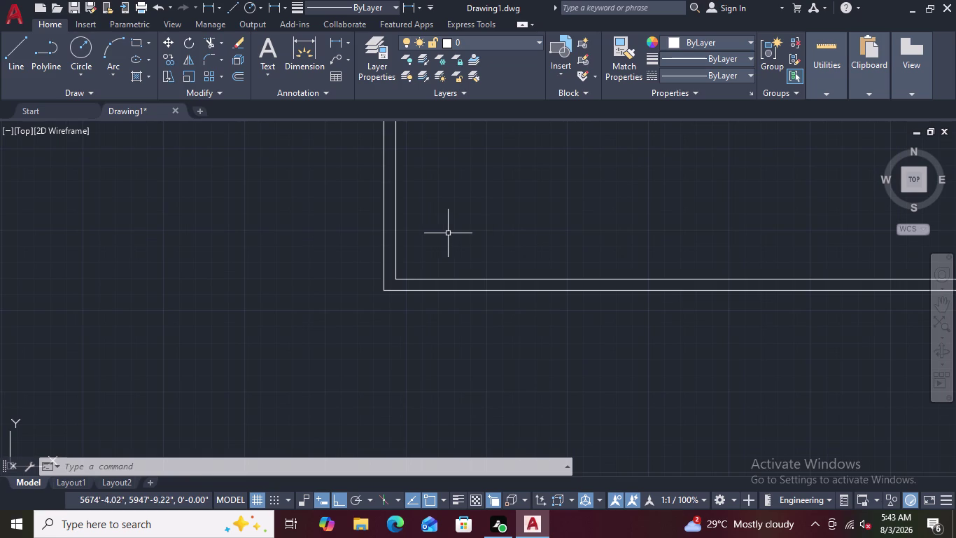
scroll(down, 3)
middle_drag(476, 216, 410, 295)
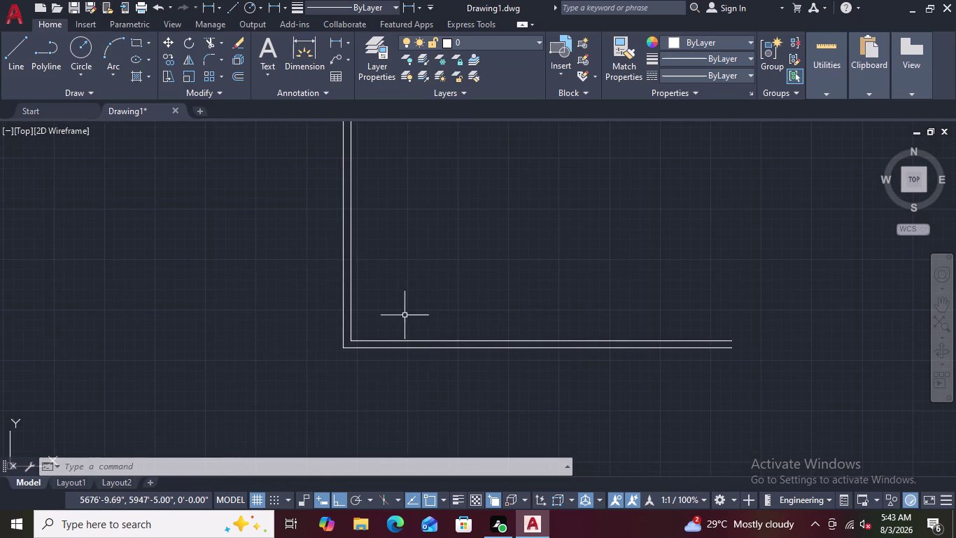
scroll(up, 3)
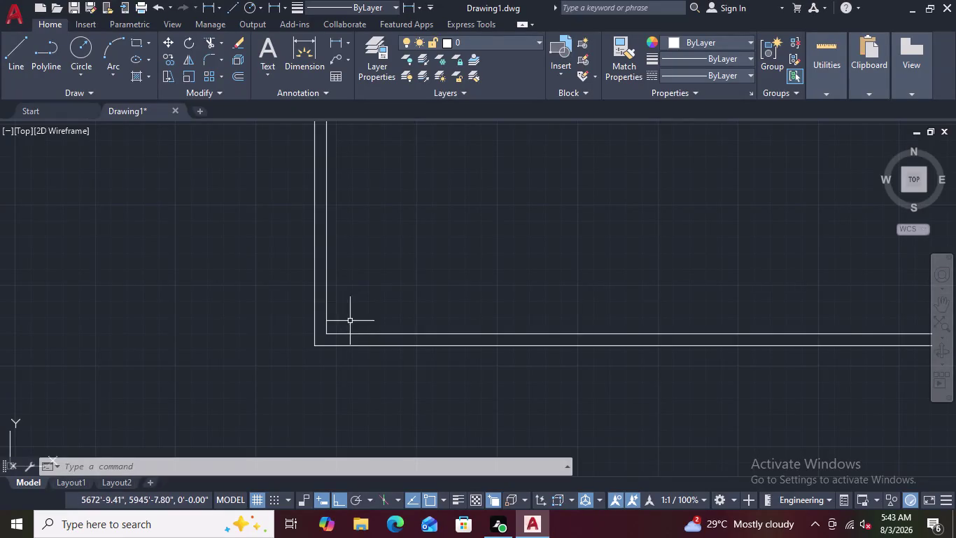
scroll(up, 3)
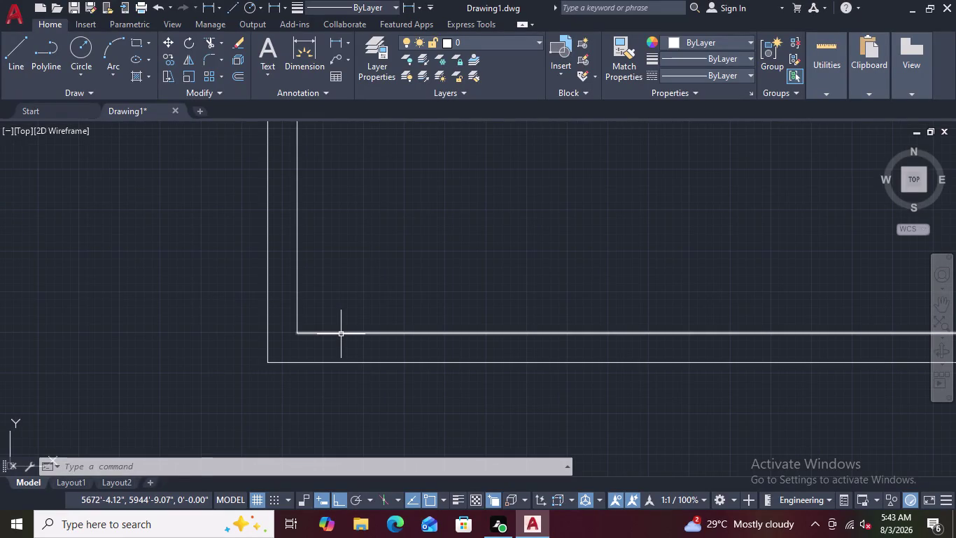
scroll(up, 3)
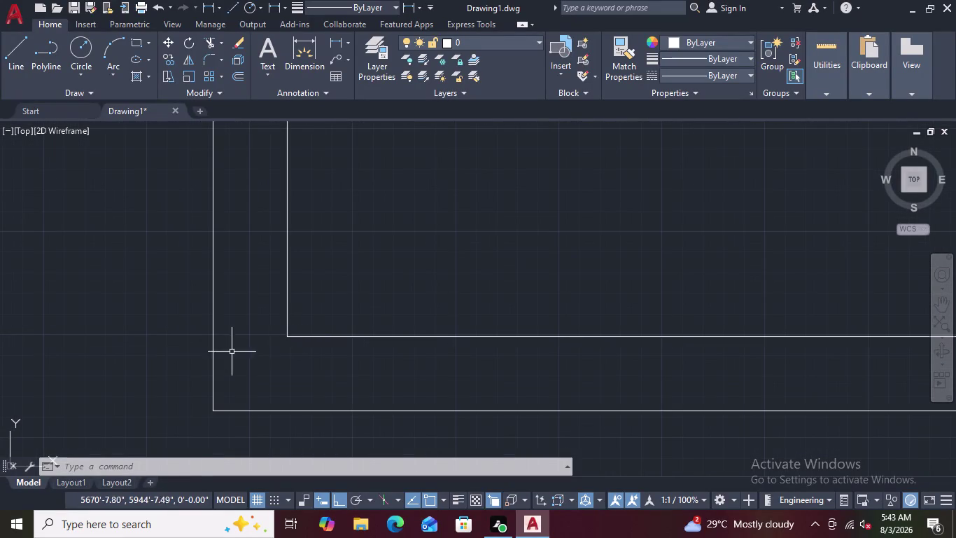
scroll(up, 3)
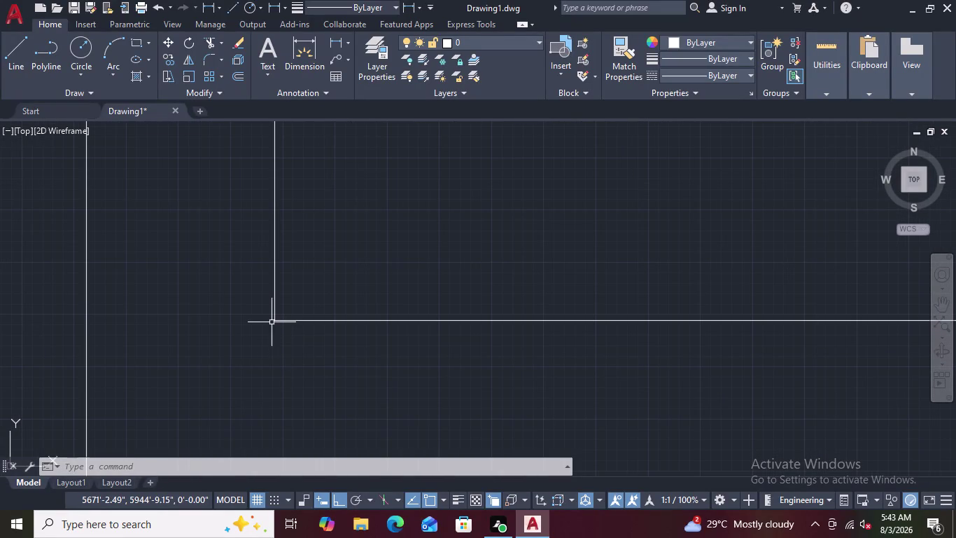
scroll(down, 3)
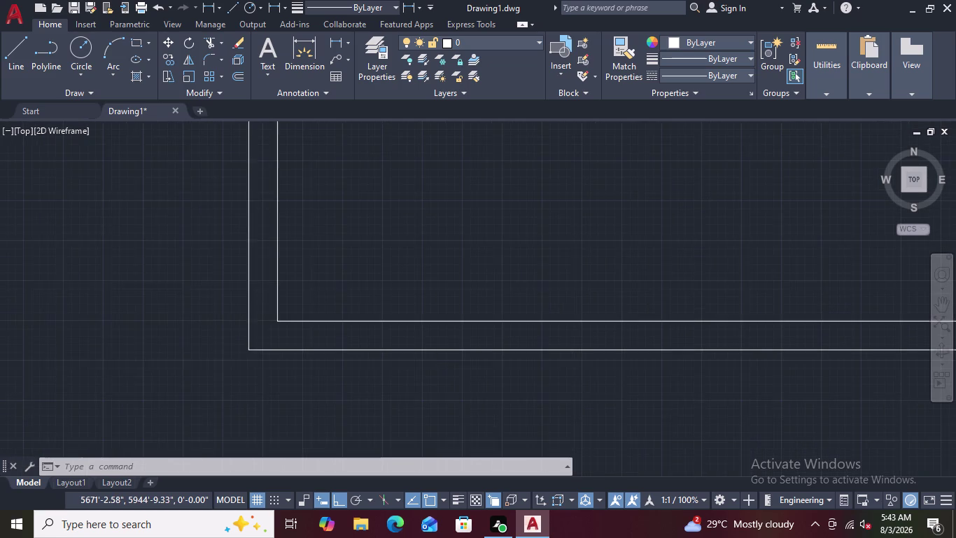
scroll(down, 3)
scroll(up, 3)
scroll(up, 3)
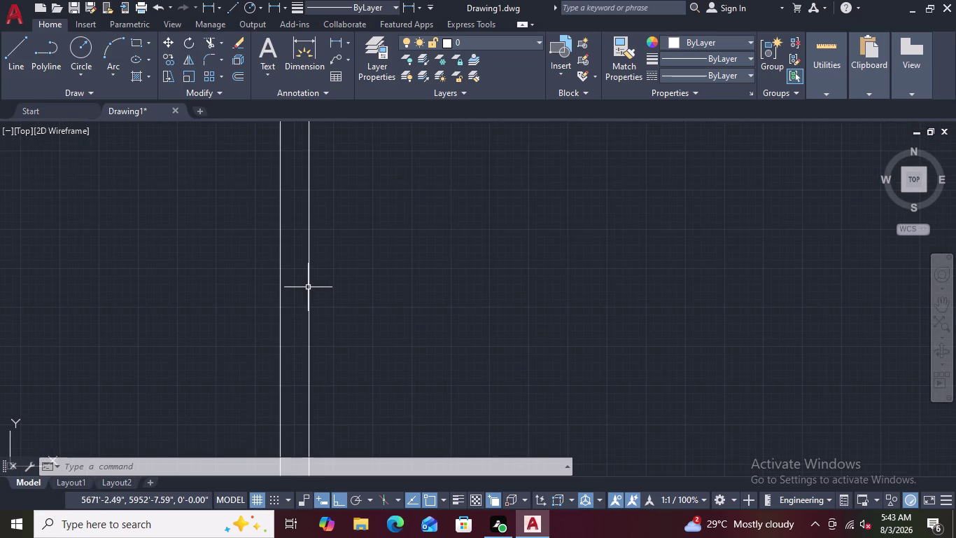
scroll(down, 3)
scroll(up, 3)
scroll(down, 3)
scroll(up, 3)
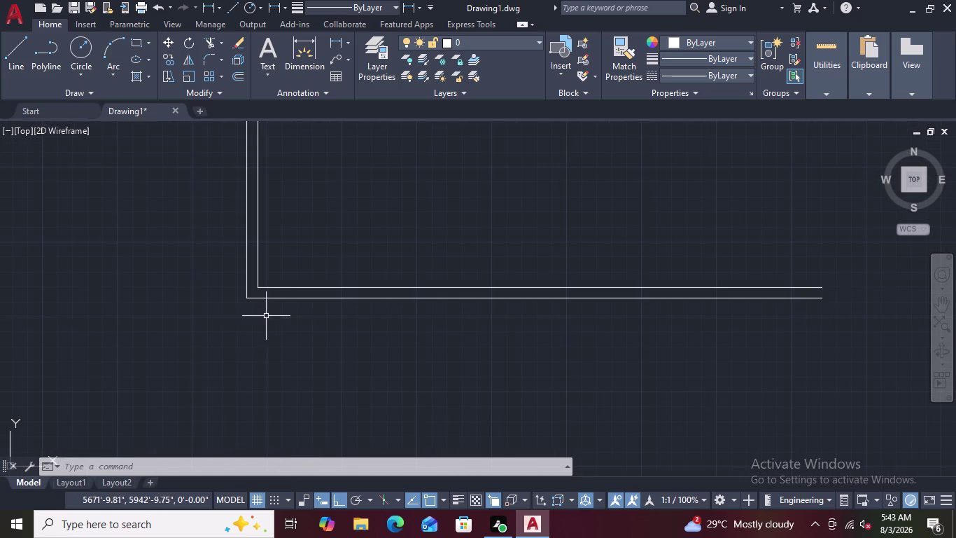
scroll(up, 3)
scroll(down, 3)
middle_drag(253, 262, 268, 262)
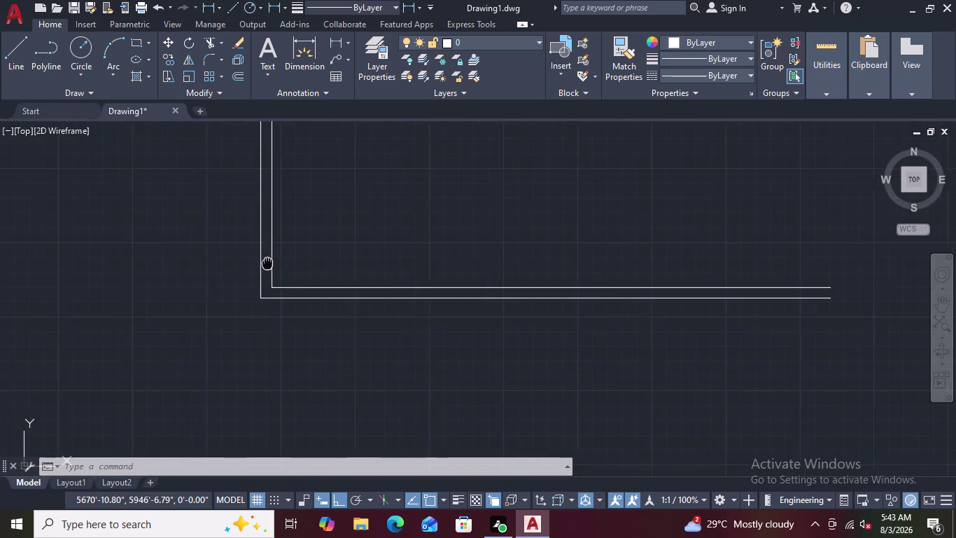
middle_drag(267, 261, 293, 295)
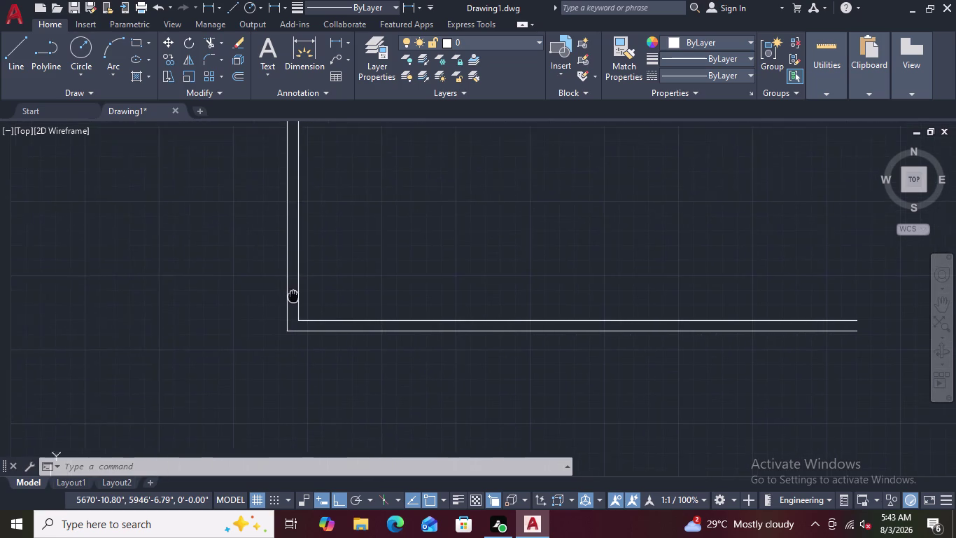
middle_drag(293, 294, 279, 311)
scroll(up, 3)
scroll(up, 3)
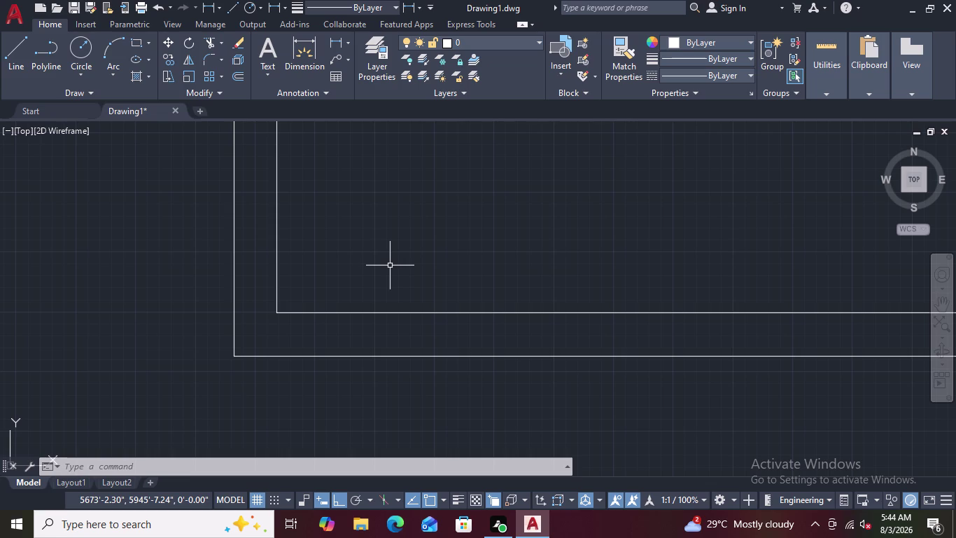
Start the room outline on the inner wall with a 12'9" rightward segment.
text(L)
key(space)
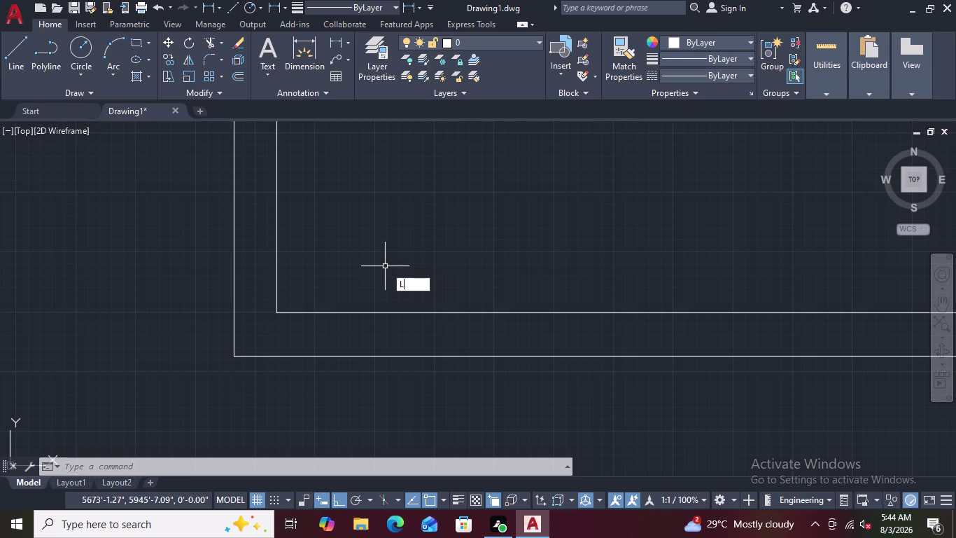
click(278, 312)
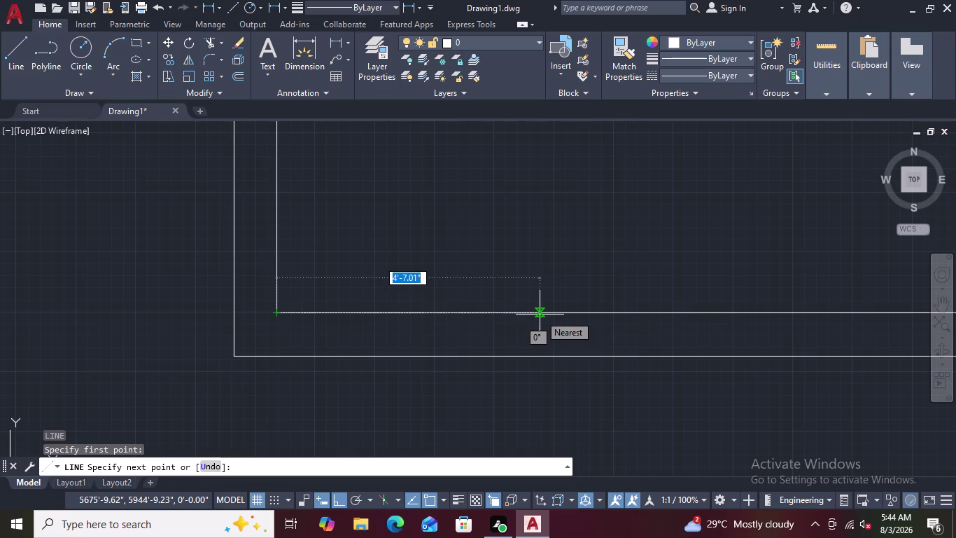
text(12)
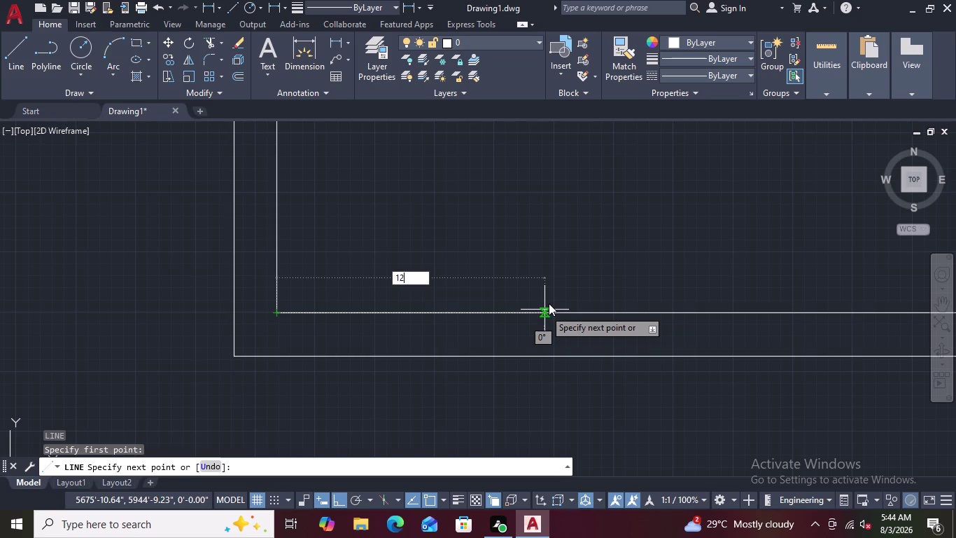
key(apostrophe)
key(9)
key(shift+quotedbl)
key(Return)
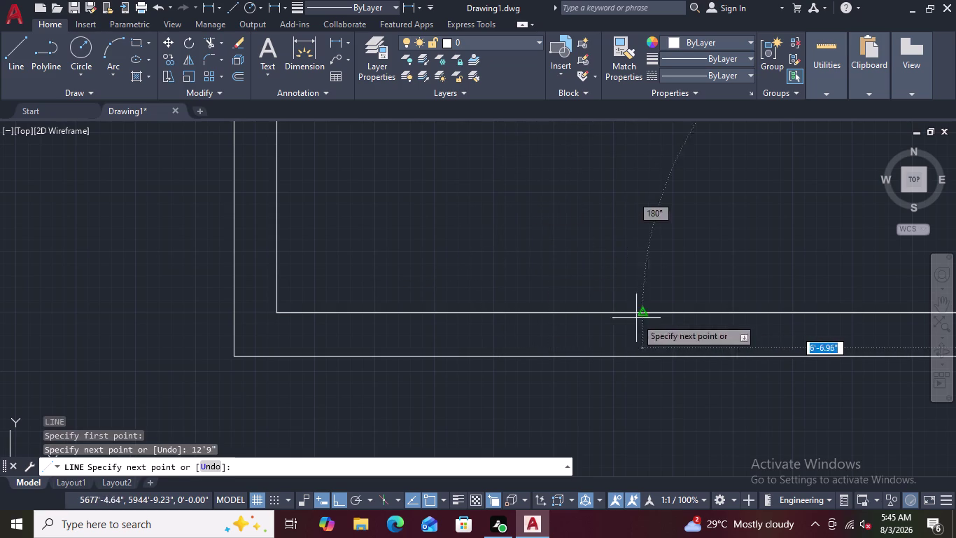
Add a 12' upward segment ending perpendicular on the inner left wall.
scroll(down, 3)
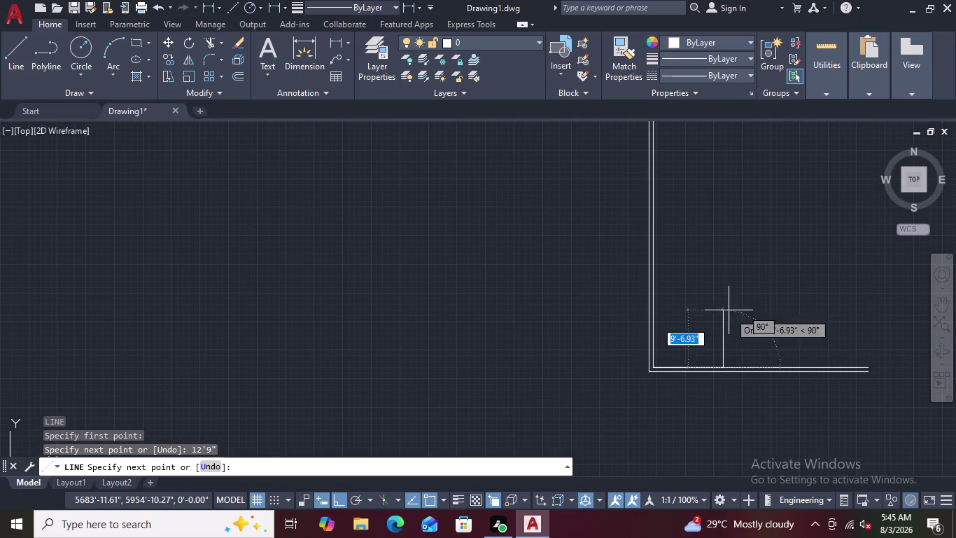
scroll(up, 3)
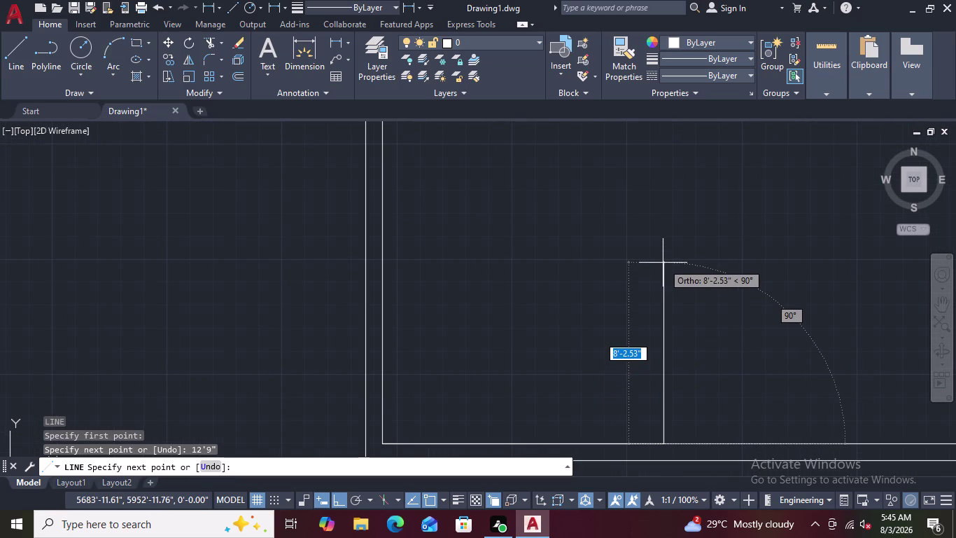
text(12)
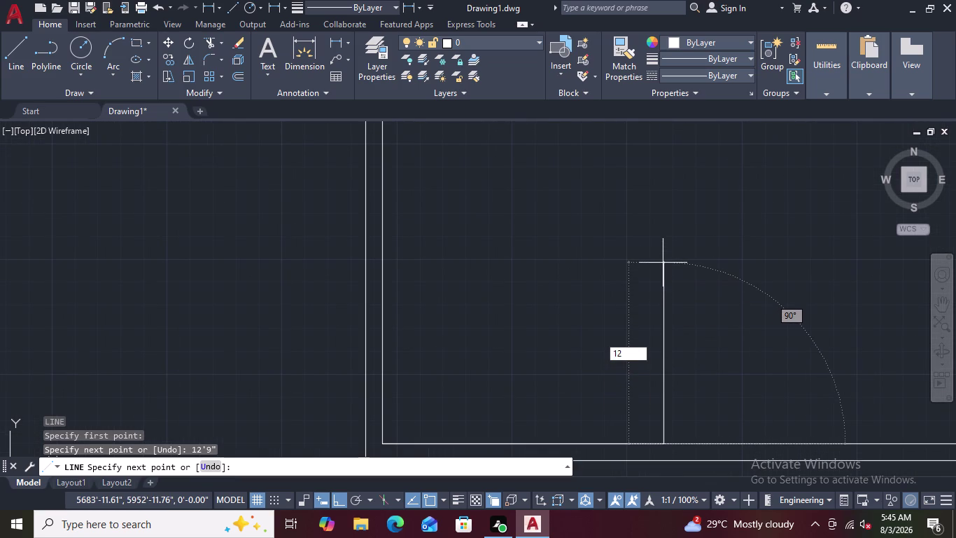
key(apostrophe)
key(Return)
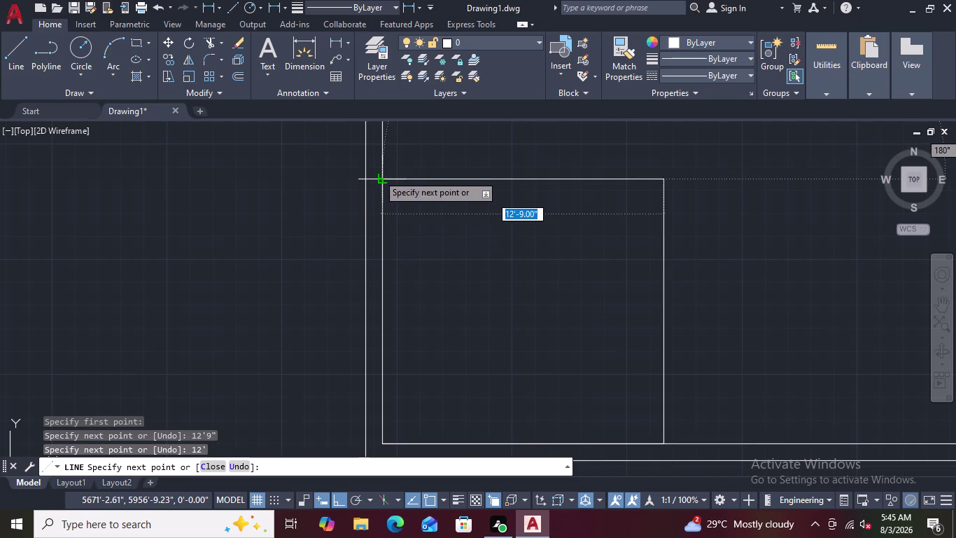
scroll(up, 3)
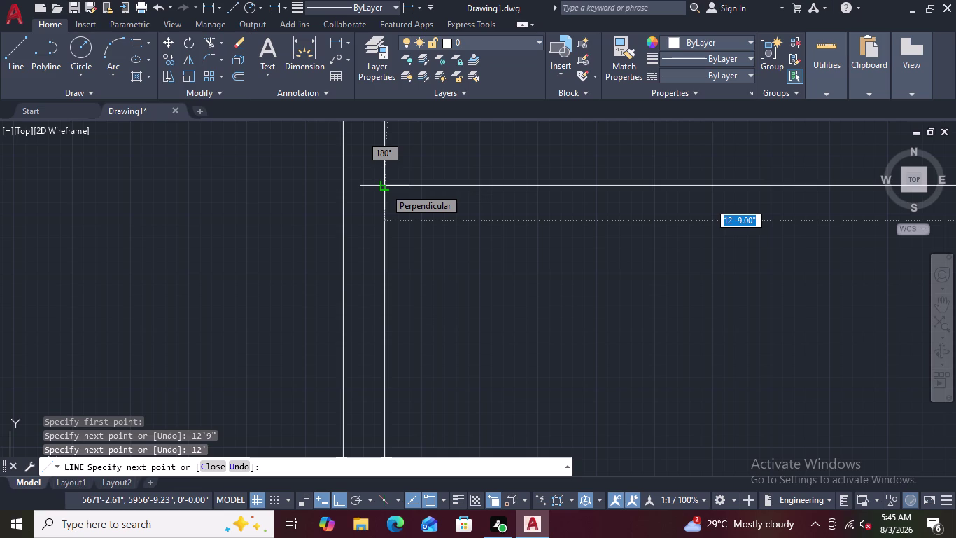
click(385, 187)
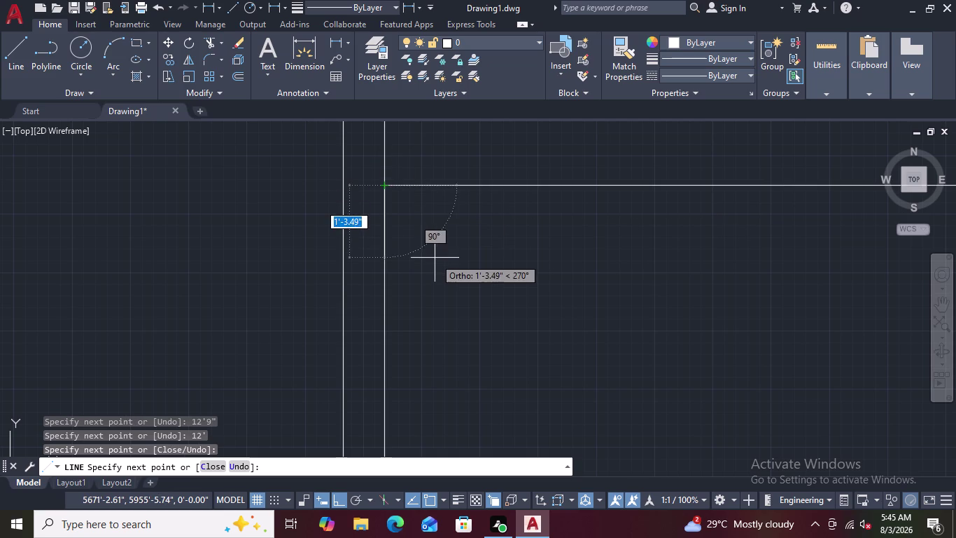
key(Escape)
scroll(down, 3)
scroll(up, 3)
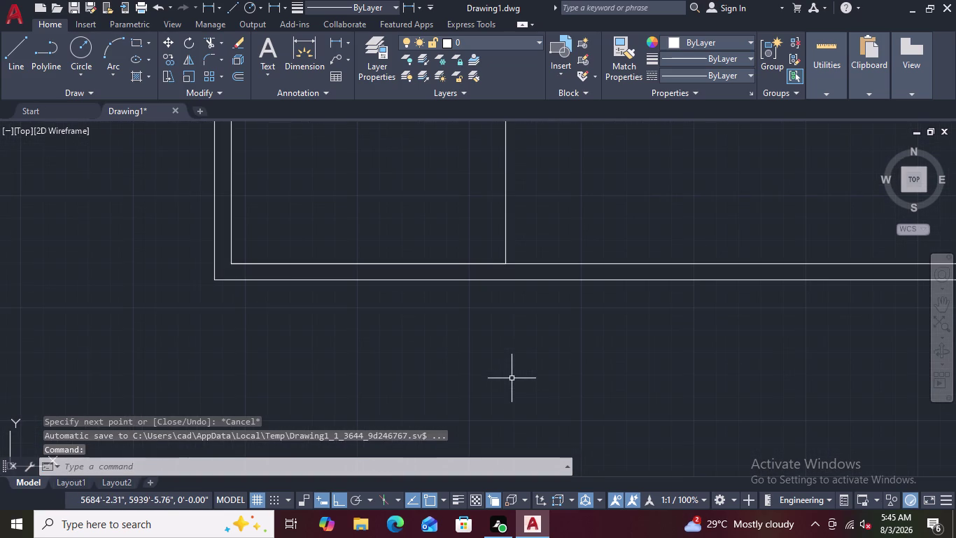
scroll(down, 3)
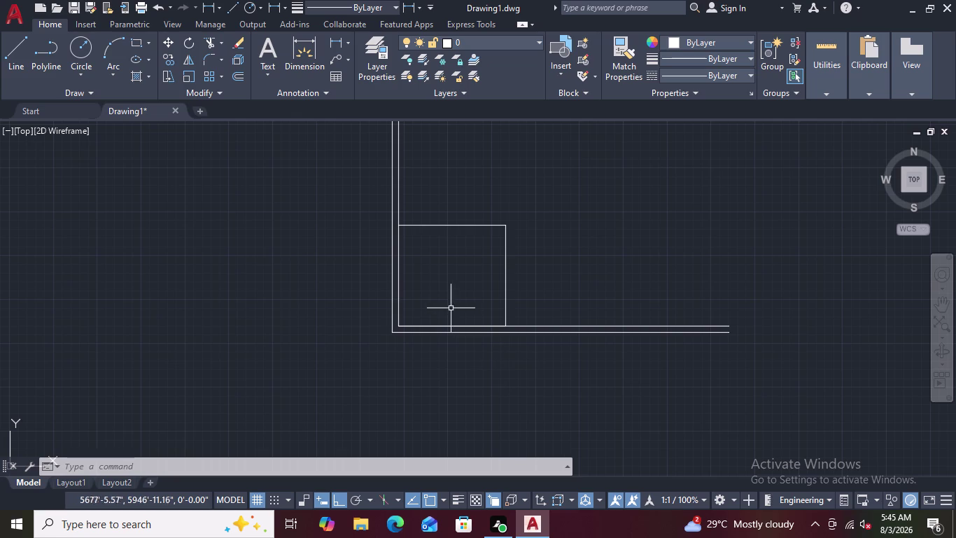
Offset the room's top and right lines 5 inches outward.
text(O)
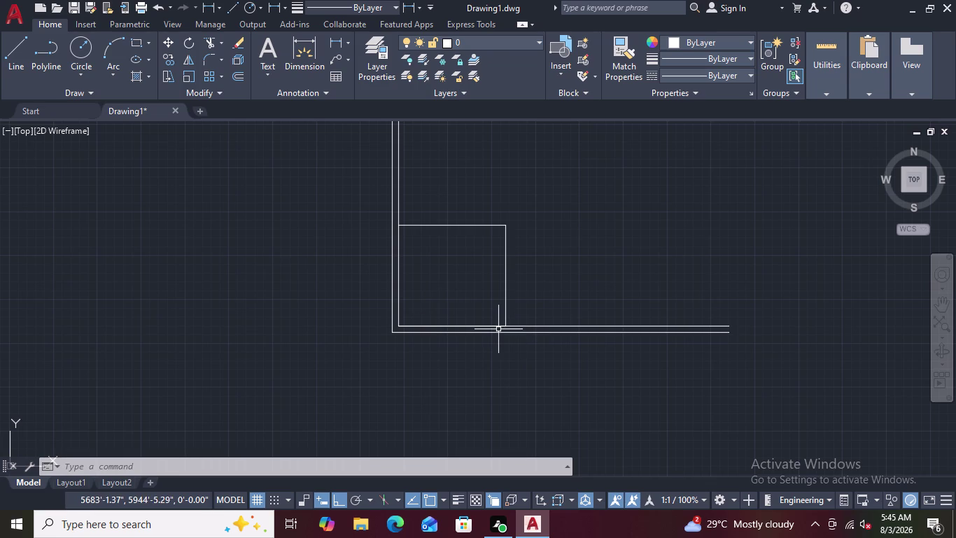
key(space)
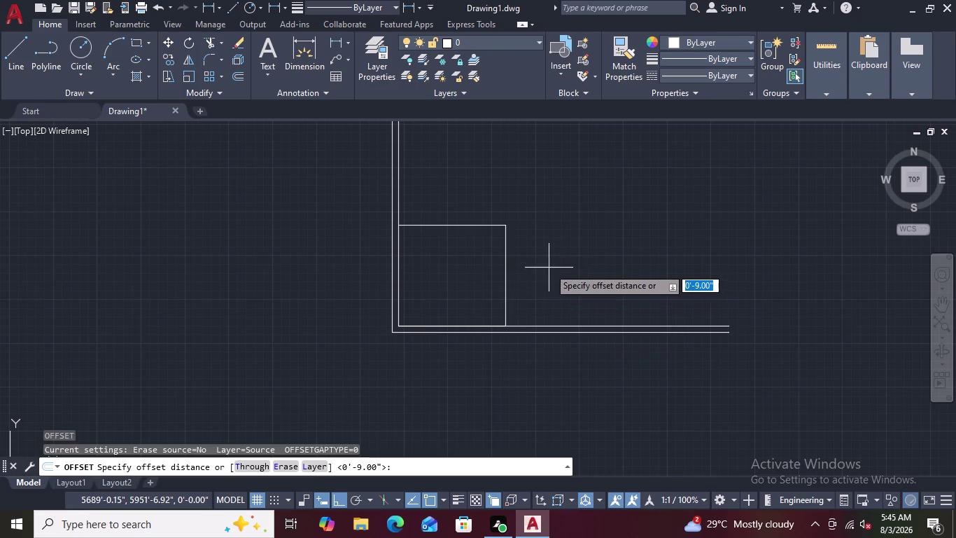
key(5)
key(shift+quotedbl)
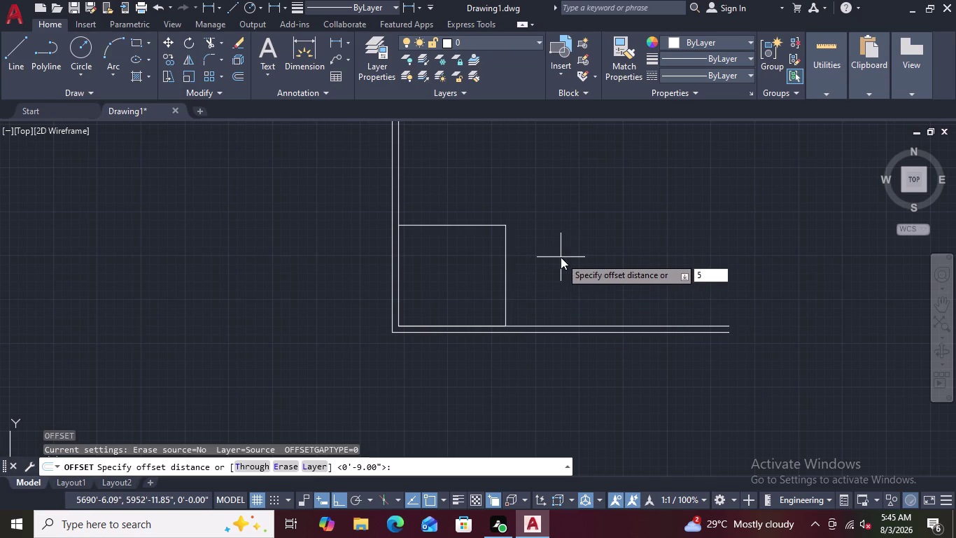
key(Return)
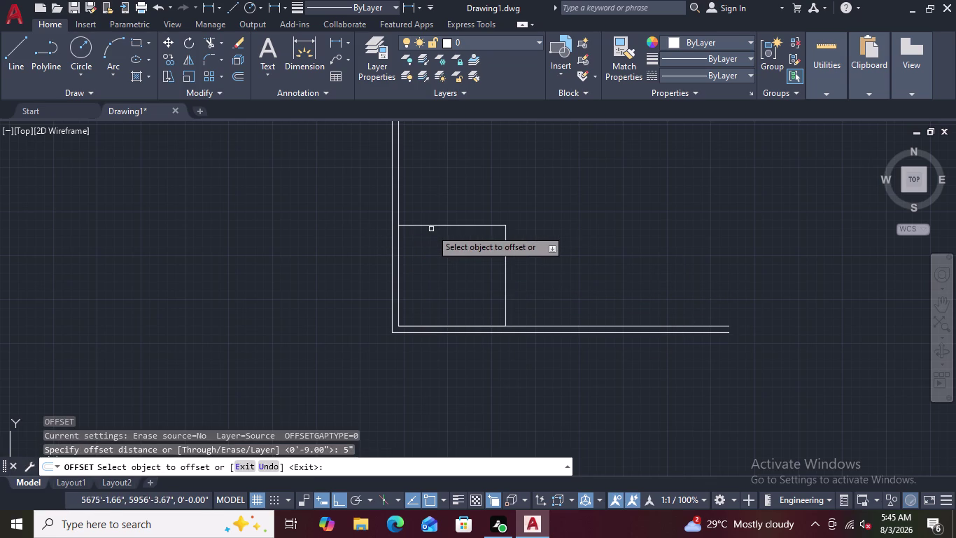
double_click(434, 226)
click(434, 203)
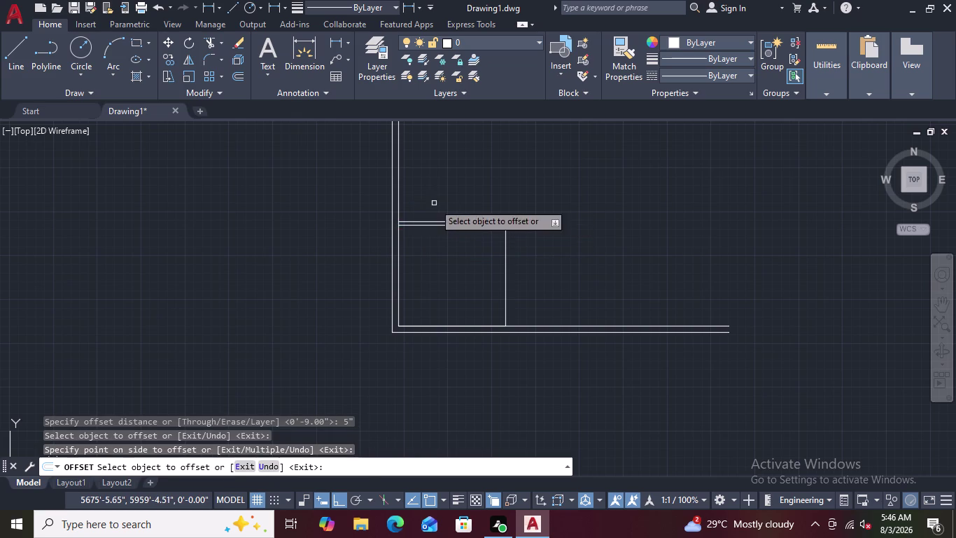
click(505, 269)
click(530, 262)
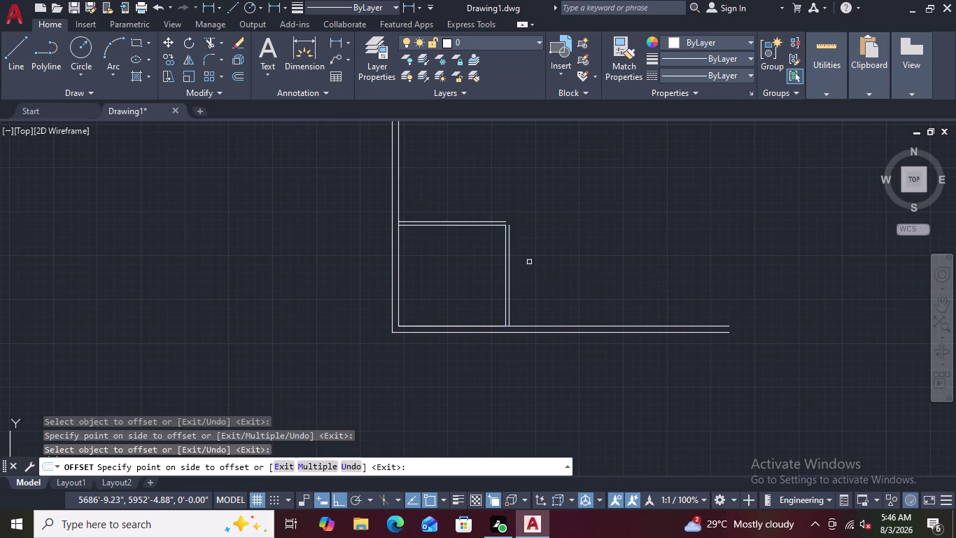
Select the long bottom wall line, revealing two overlapping lines in Selection cycling.
scroll(down, 3)
scroll(up, 3)
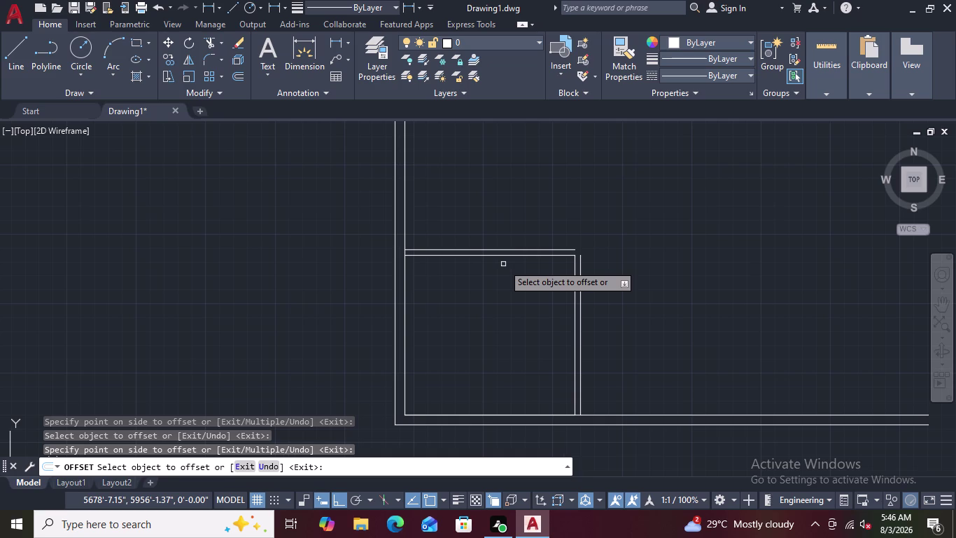
key(Escape)
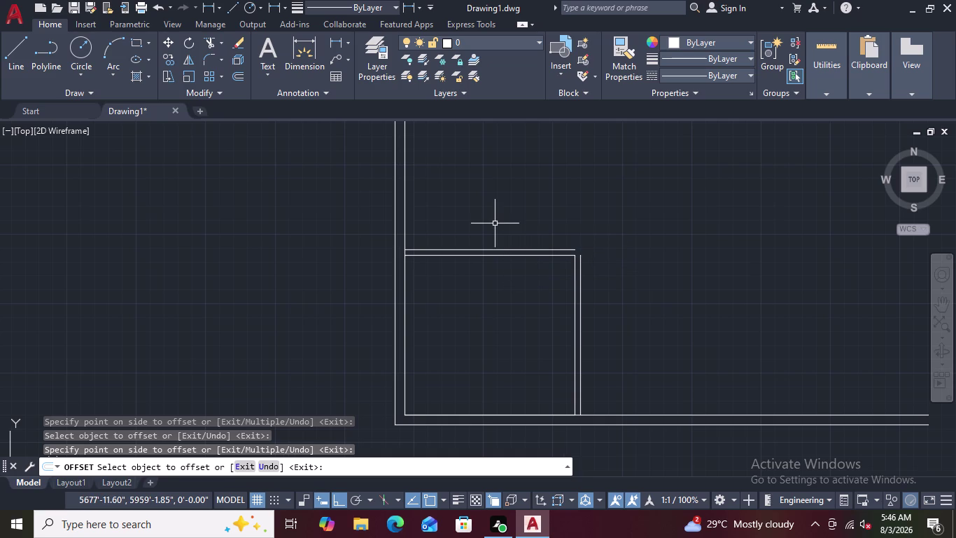
click(494, 414)
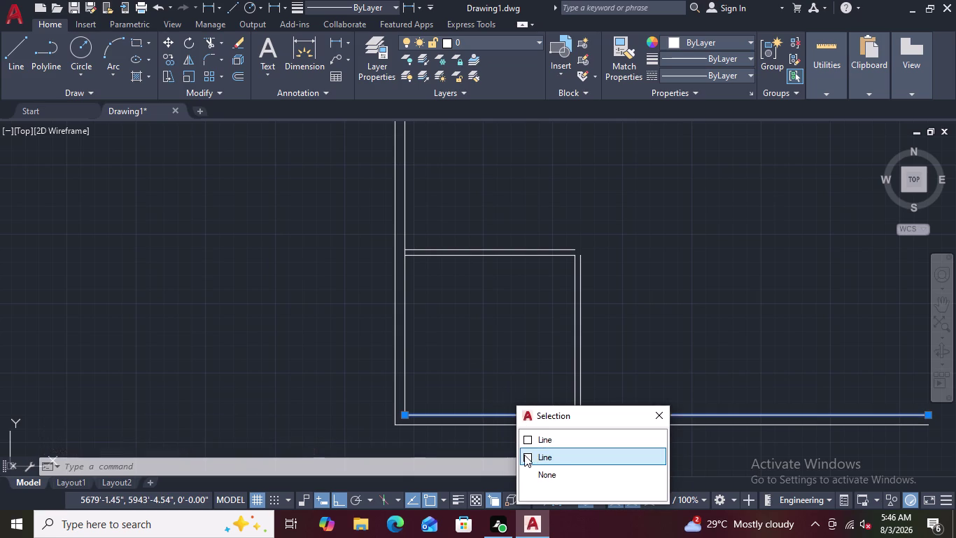
Erase the duplicate bottom wall line and pan toward the room's corner.
click(527, 440)
key(Delete)
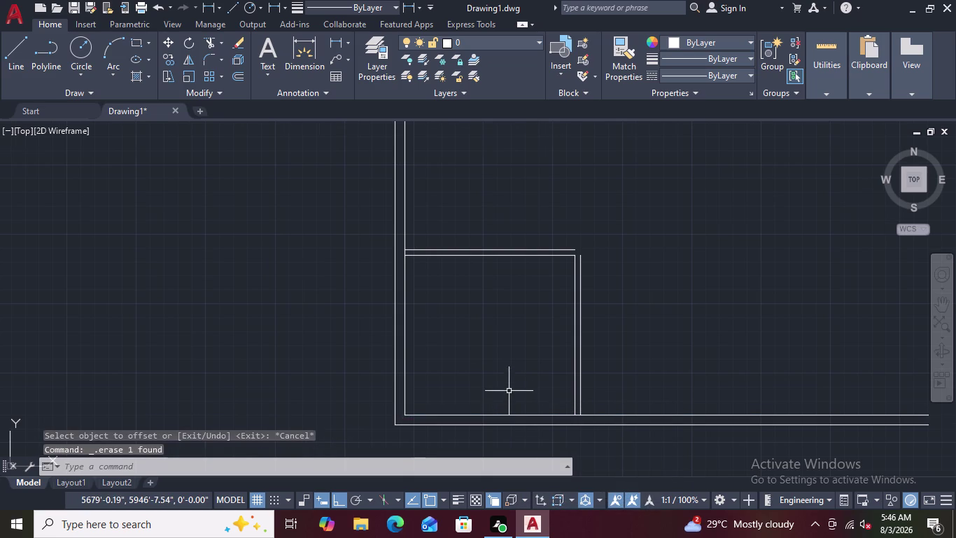
scroll(down, 3)
scroll(up, 3)
scroll(down, 3)
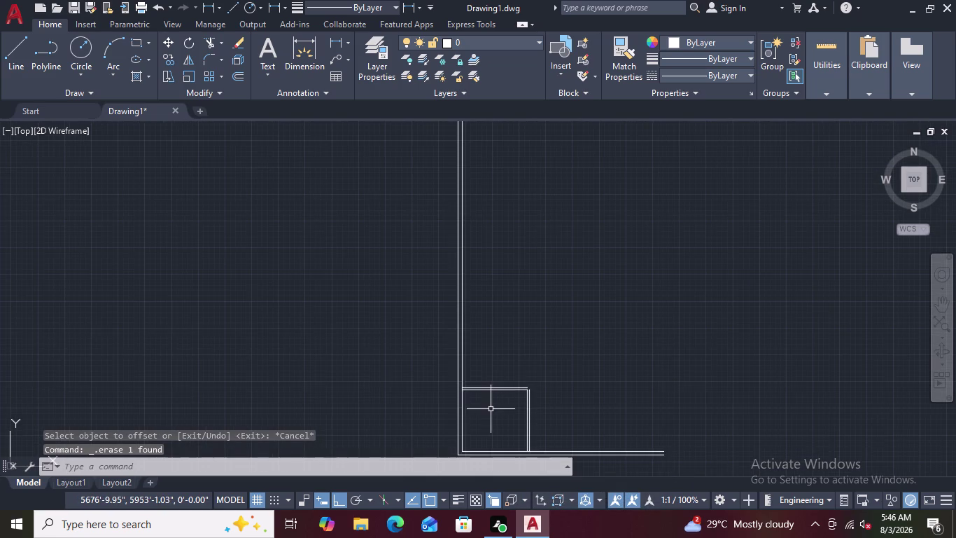
middle_drag(491, 409, 502, 353)
scroll(up, 3)
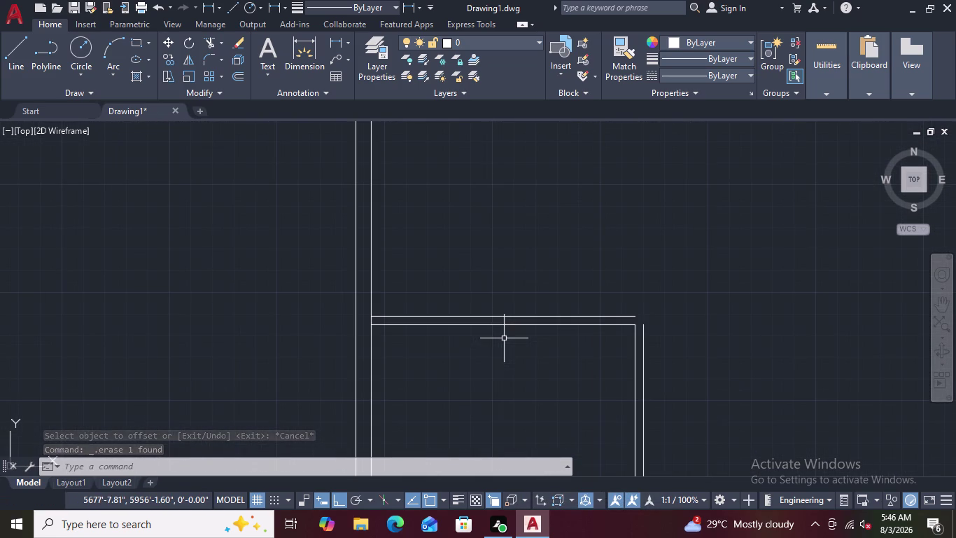
scroll(down, 3)
scroll(up, 3)
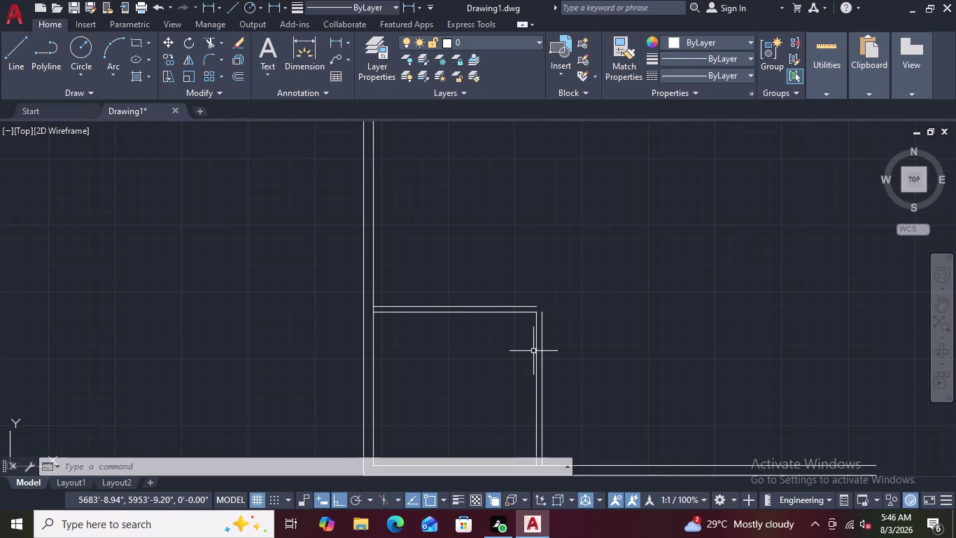
scroll(up, 3)
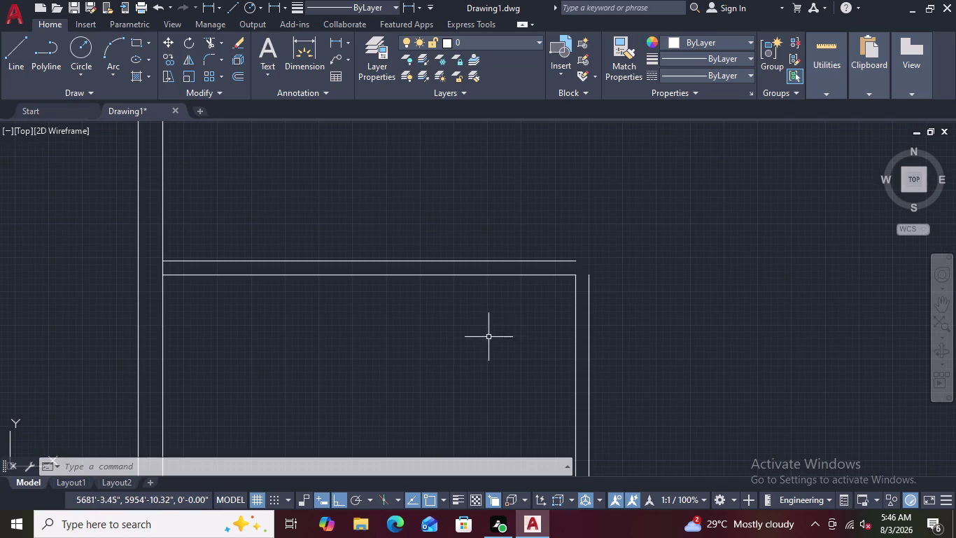
Fillet the top outer wall line with the right outer wall line into a sharp corner, then review the plan.
text(F)
key(space)
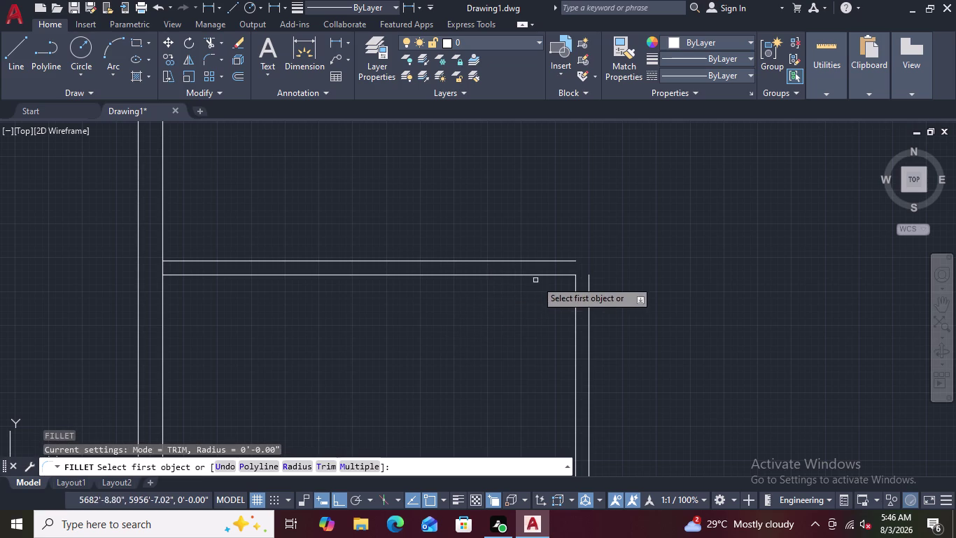
click(553, 260)
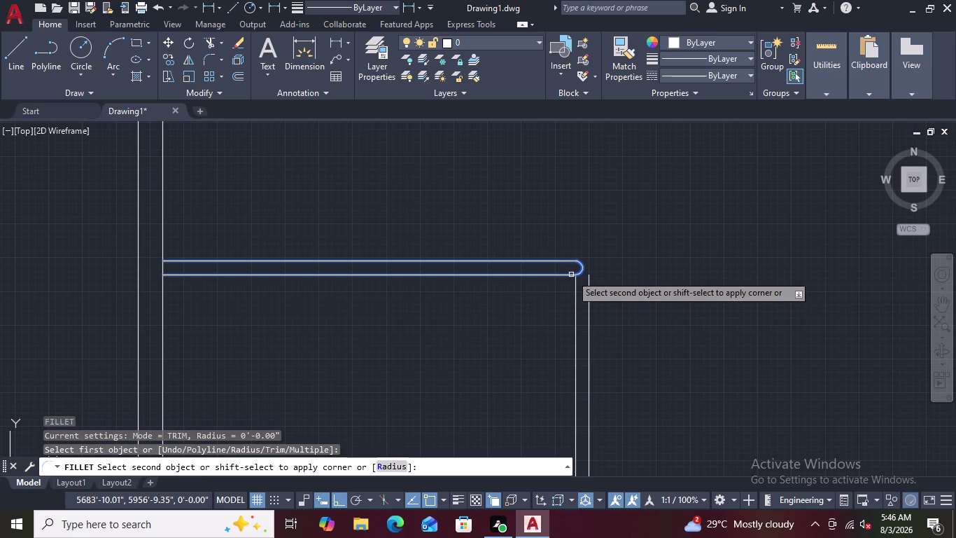
click(591, 285)
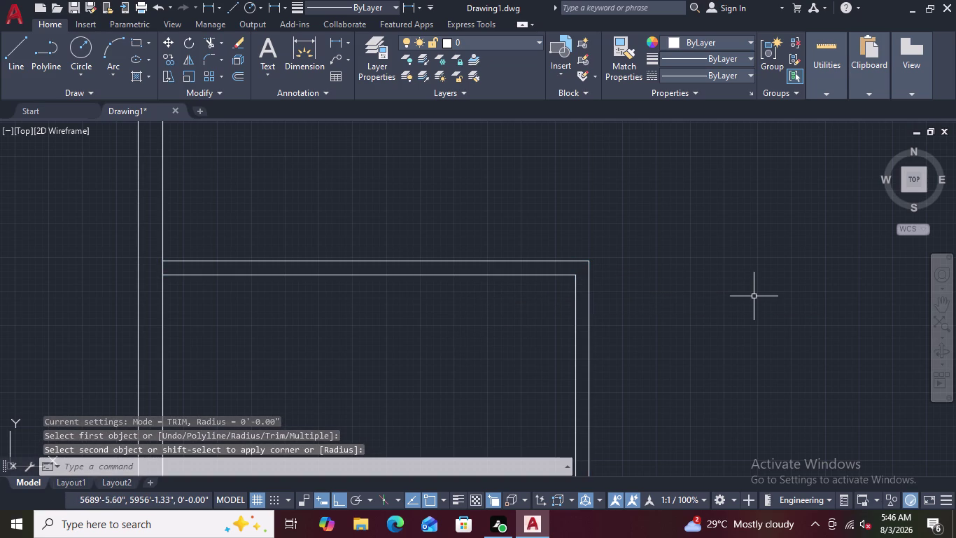
key(Escape)
scroll(down, 3)
middle_drag(796, 289, 678, 254)
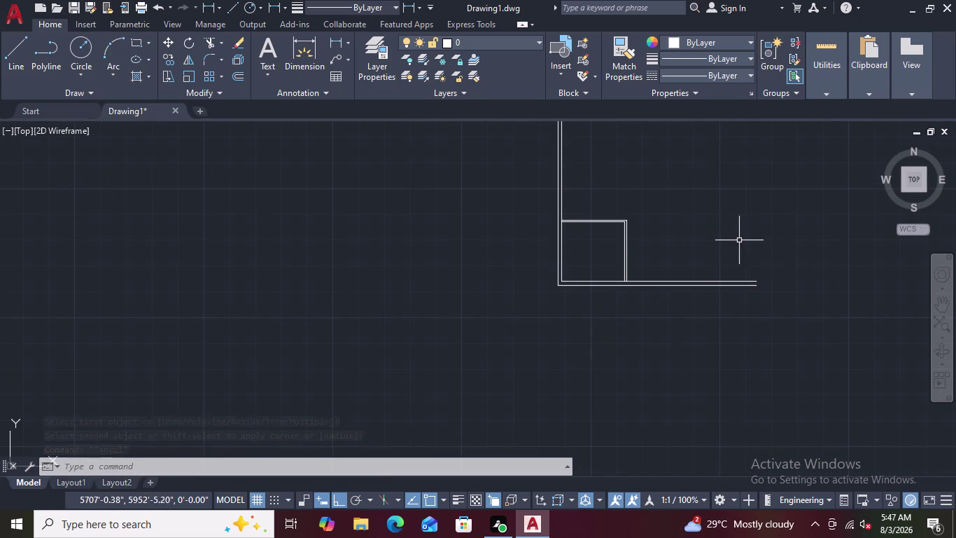
scroll(up, 3)
scroll(up, 3)
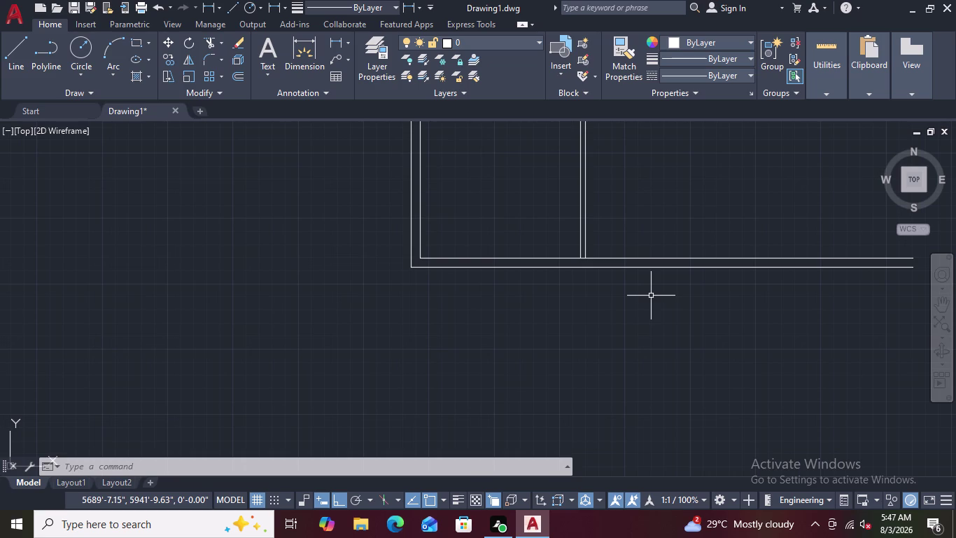
scroll(up, 3)
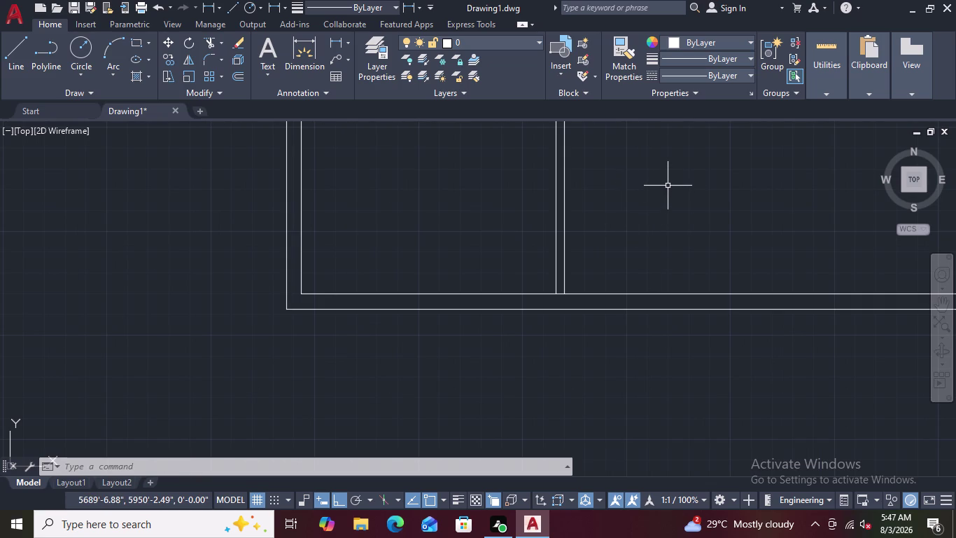
scroll(down, 3)
scroll(up, 3)
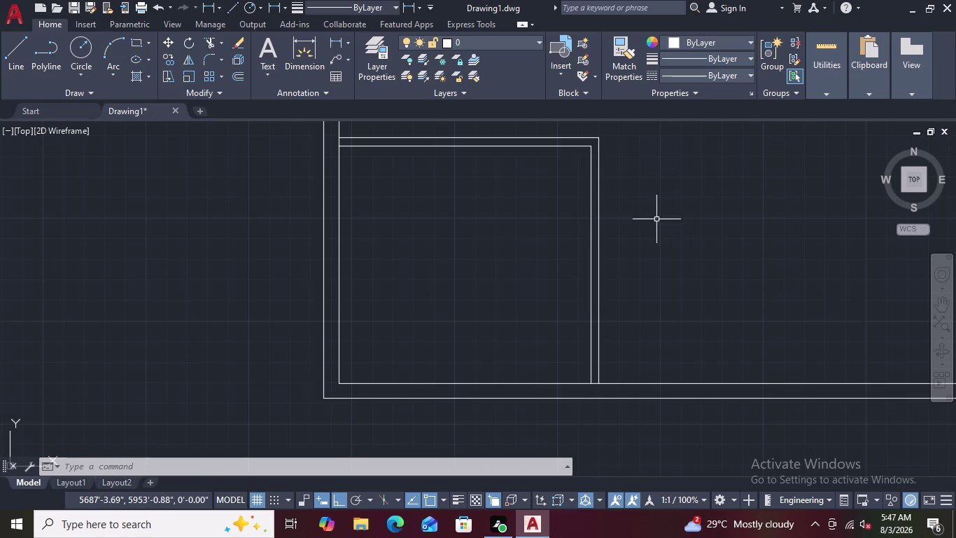
Offset the right outer wall line 10' to the right, creating a new vertical line.
key(o)
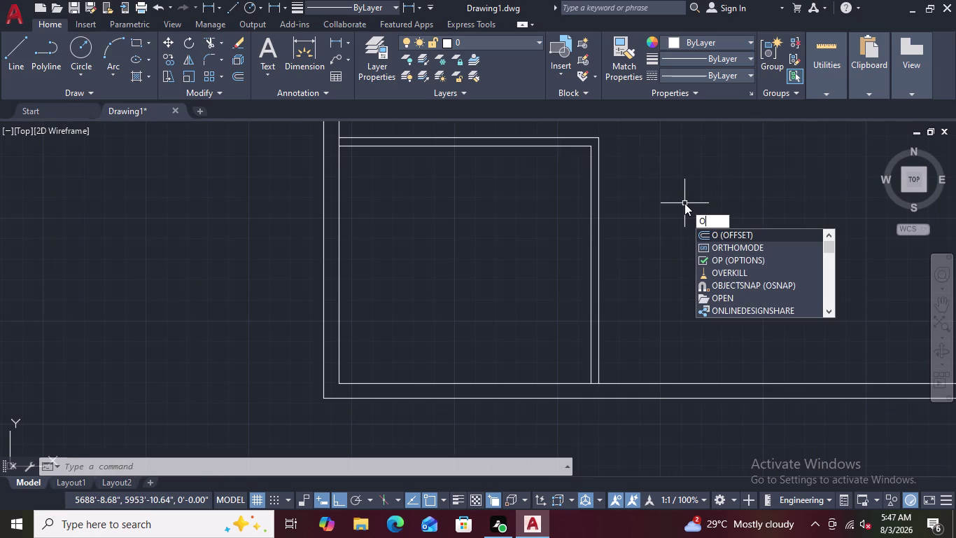
key(space)
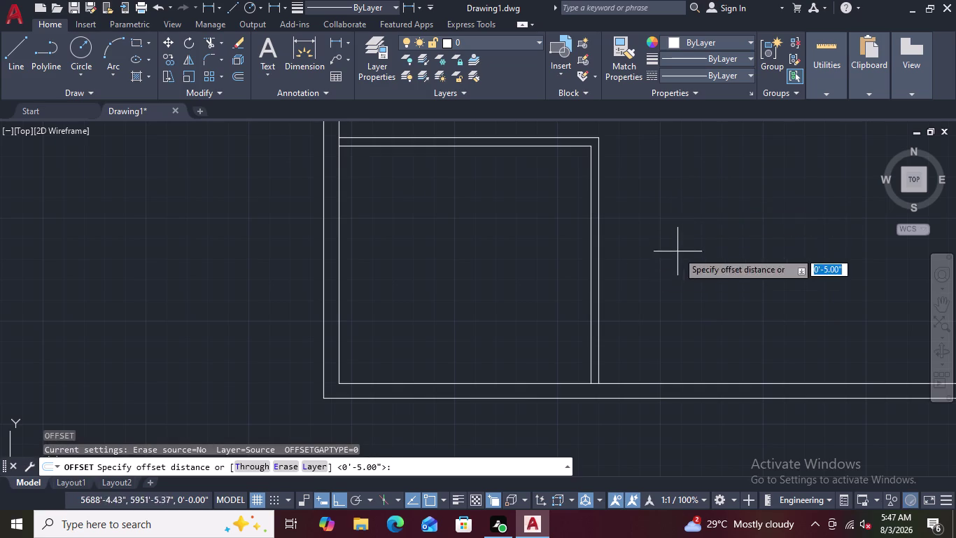
key(1)
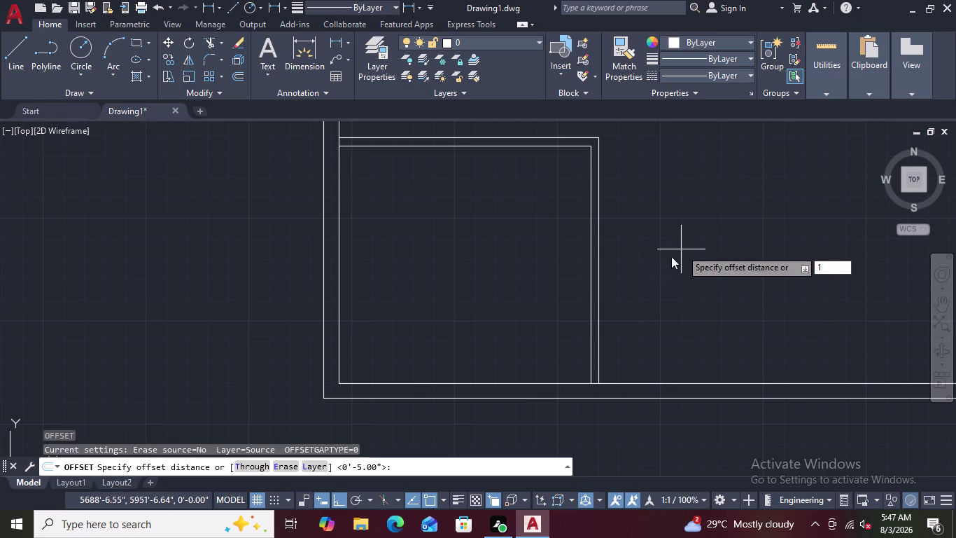
key(0)
key(apostrophe)
key(Return)
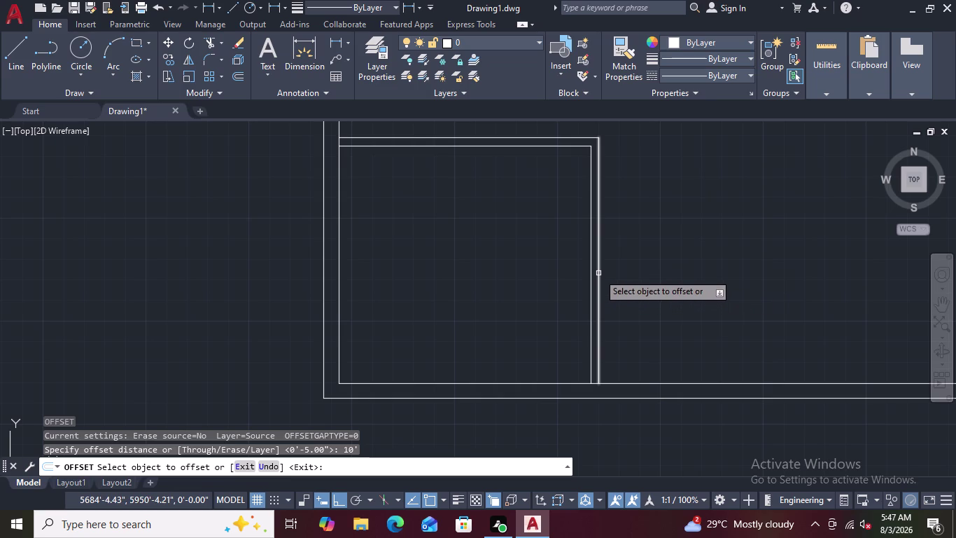
click(599, 273)
click(669, 266)
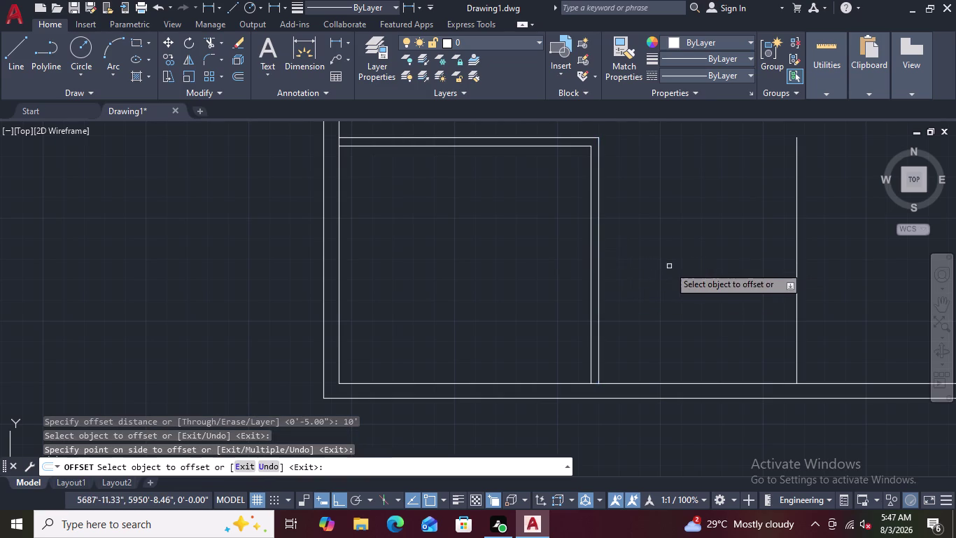
scroll(down, 3)
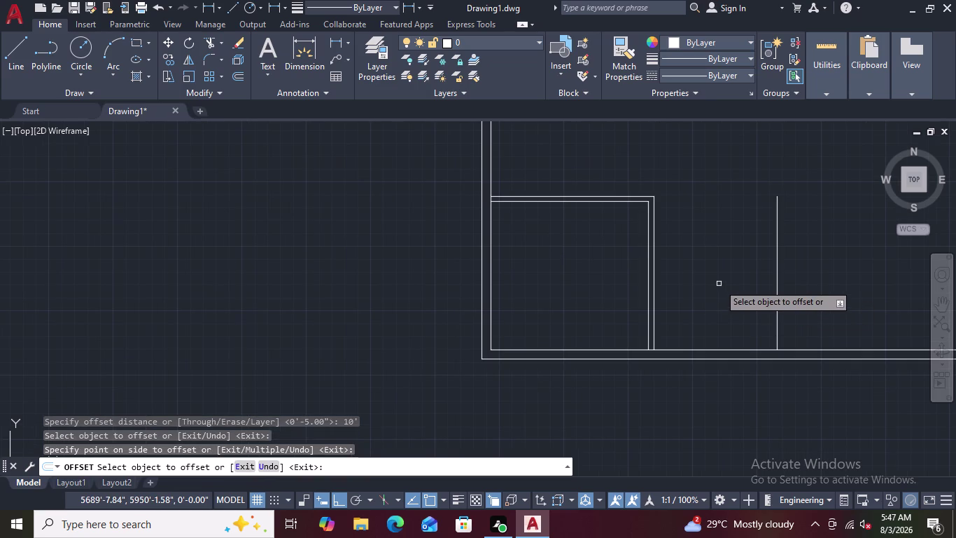
key(Escape)
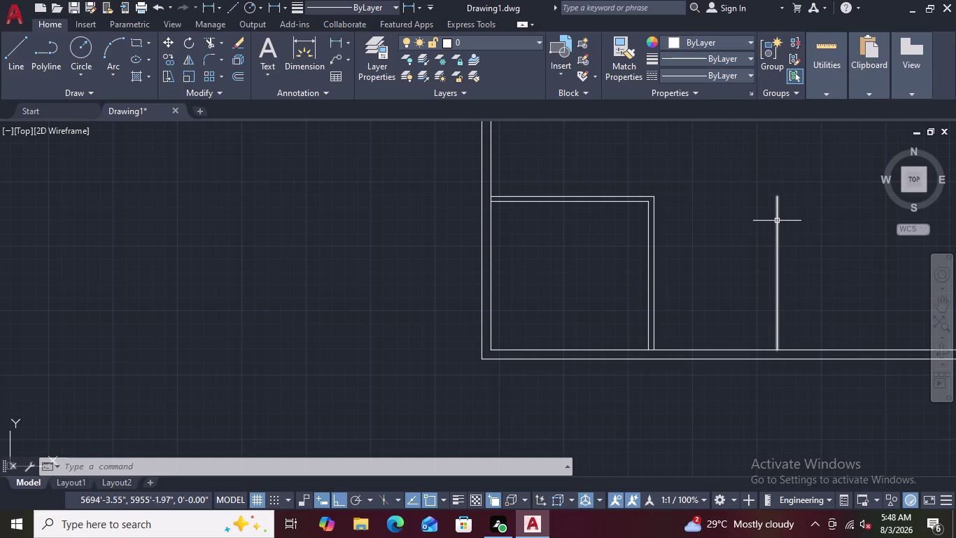
Stretch the new line's top grip down 8'11" toward the bottom wall.
click(777, 221)
click(777, 221)
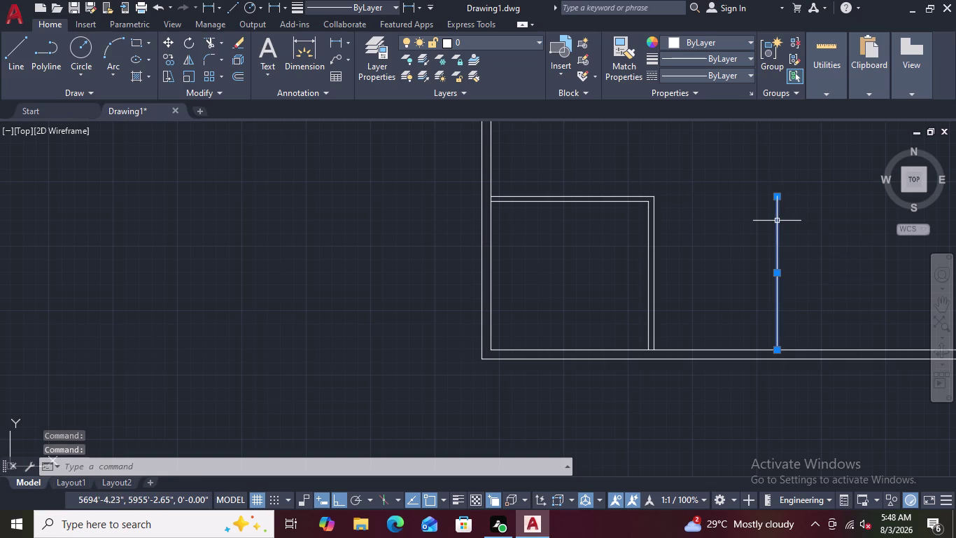
click(777, 199)
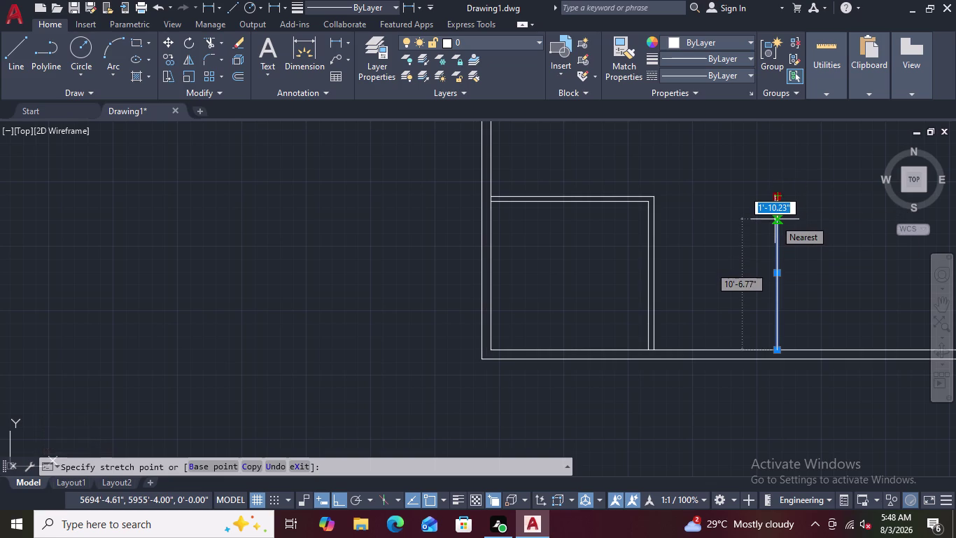
key(BackSpace)
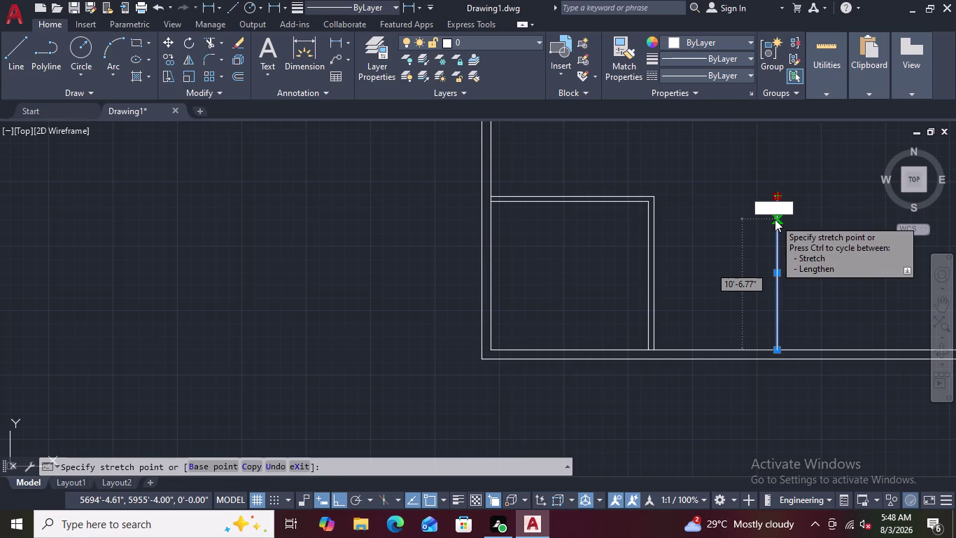
key(8)
key(apostrophe)
text(11)
key(shift+quotedbl)
key(Return)
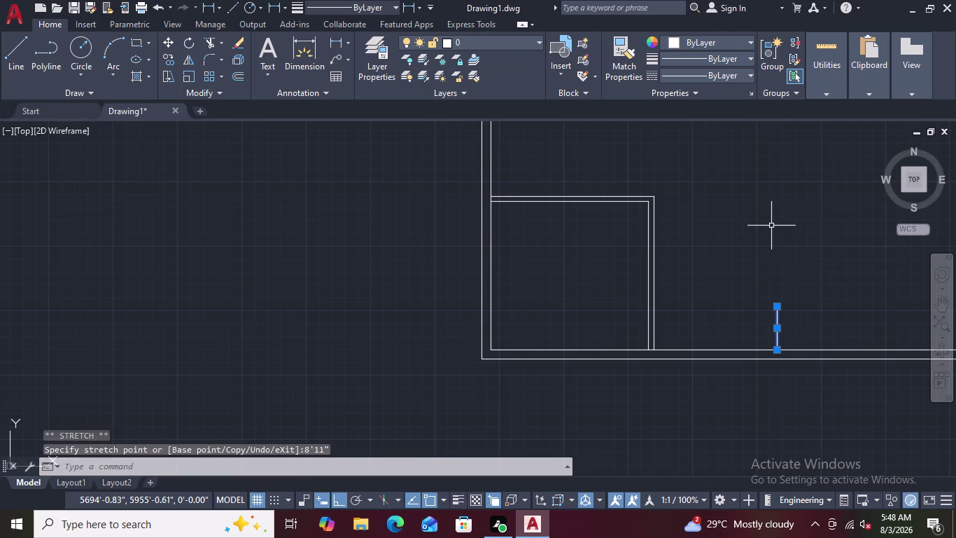
scroll(up, 3)
scroll(up, 3)
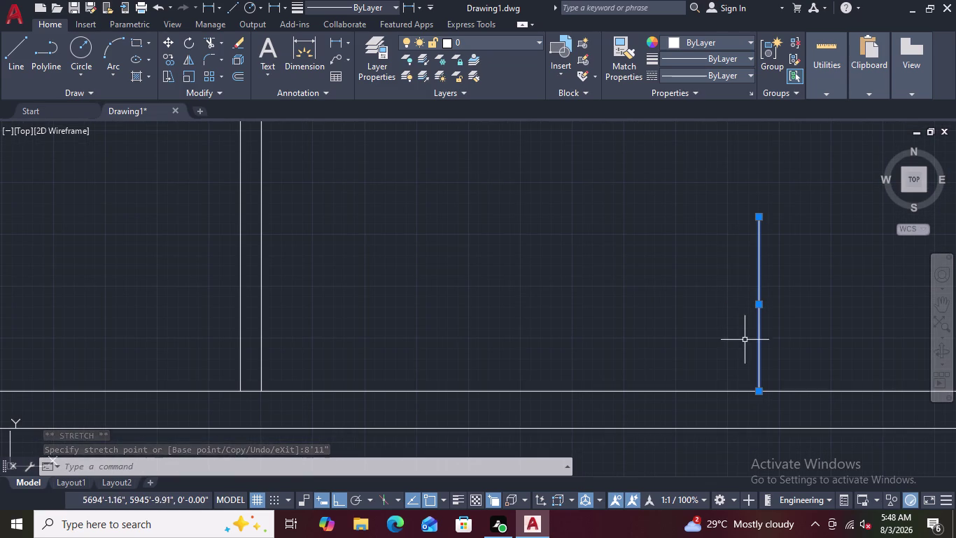
scroll(down, 3)
scroll(up, 3)
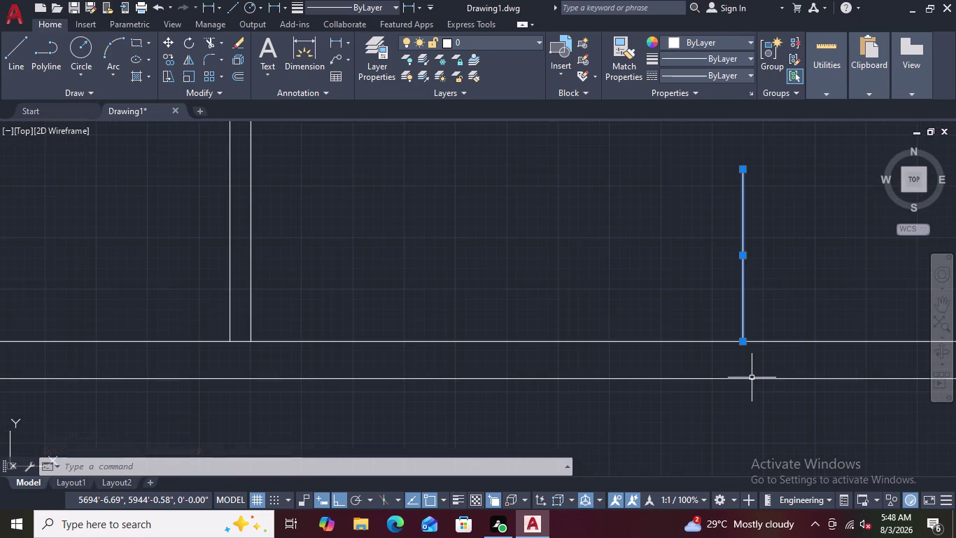